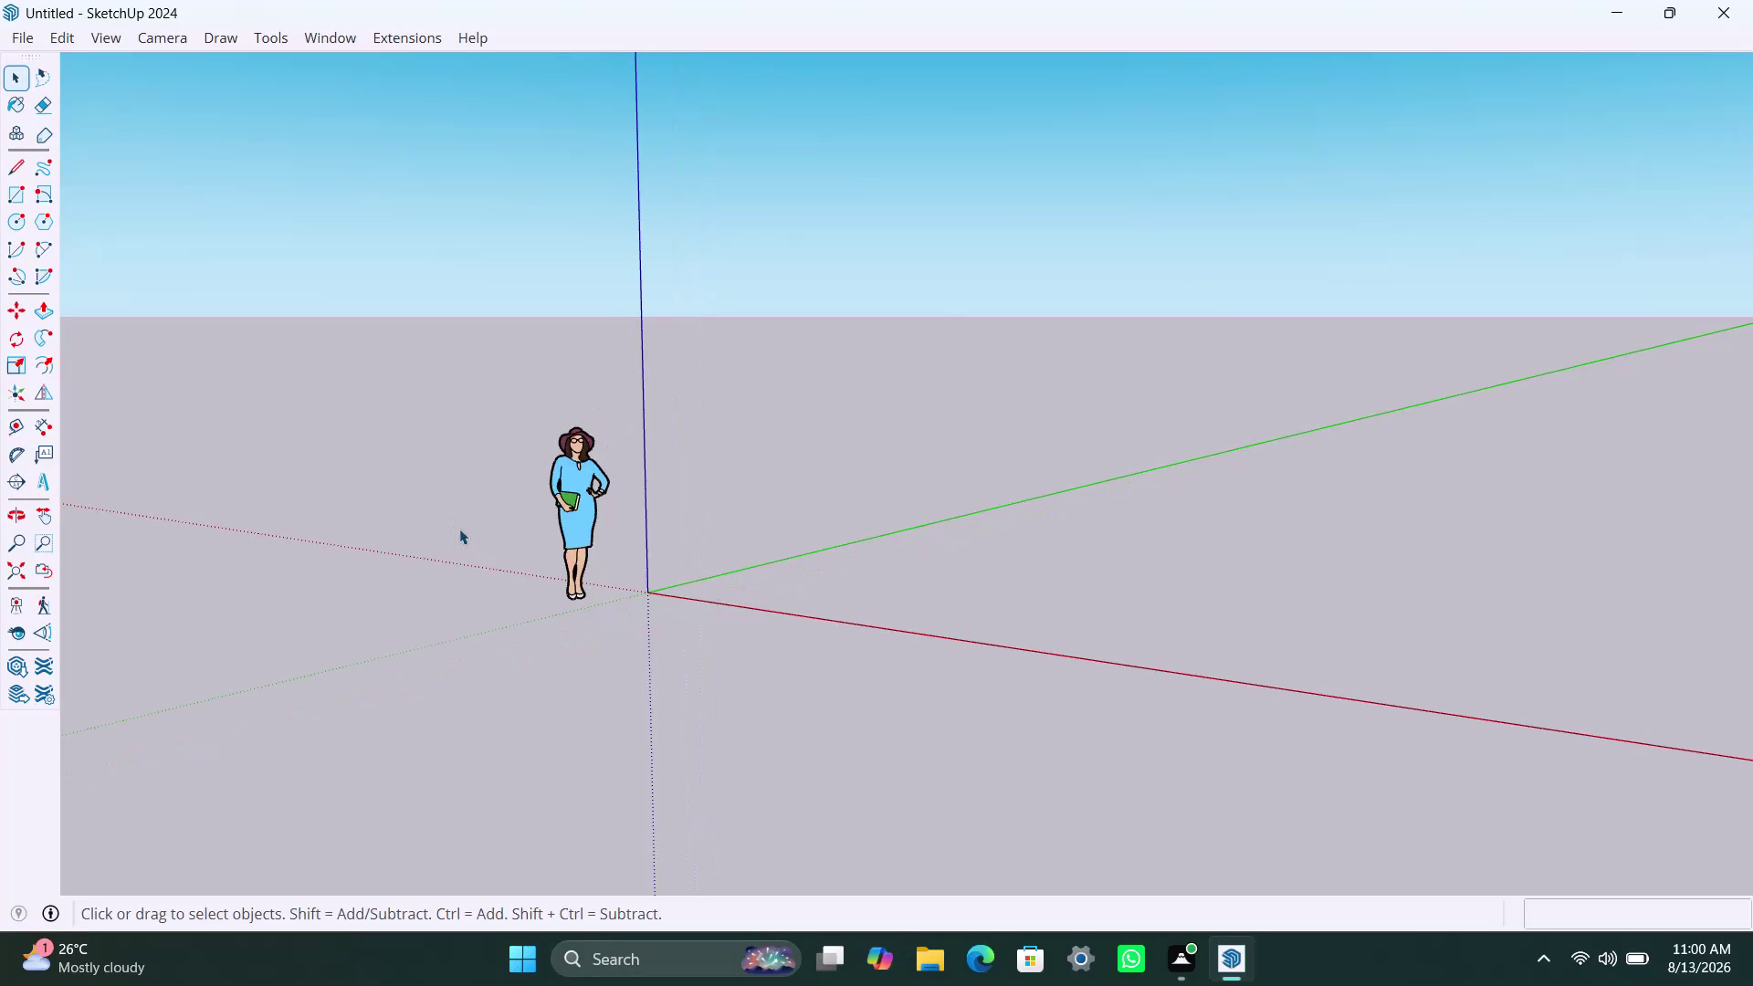
Orbit and zoom around the origin to settle on a ground-level view of the empty scene.
middle_drag(456, 508, 452, 542)
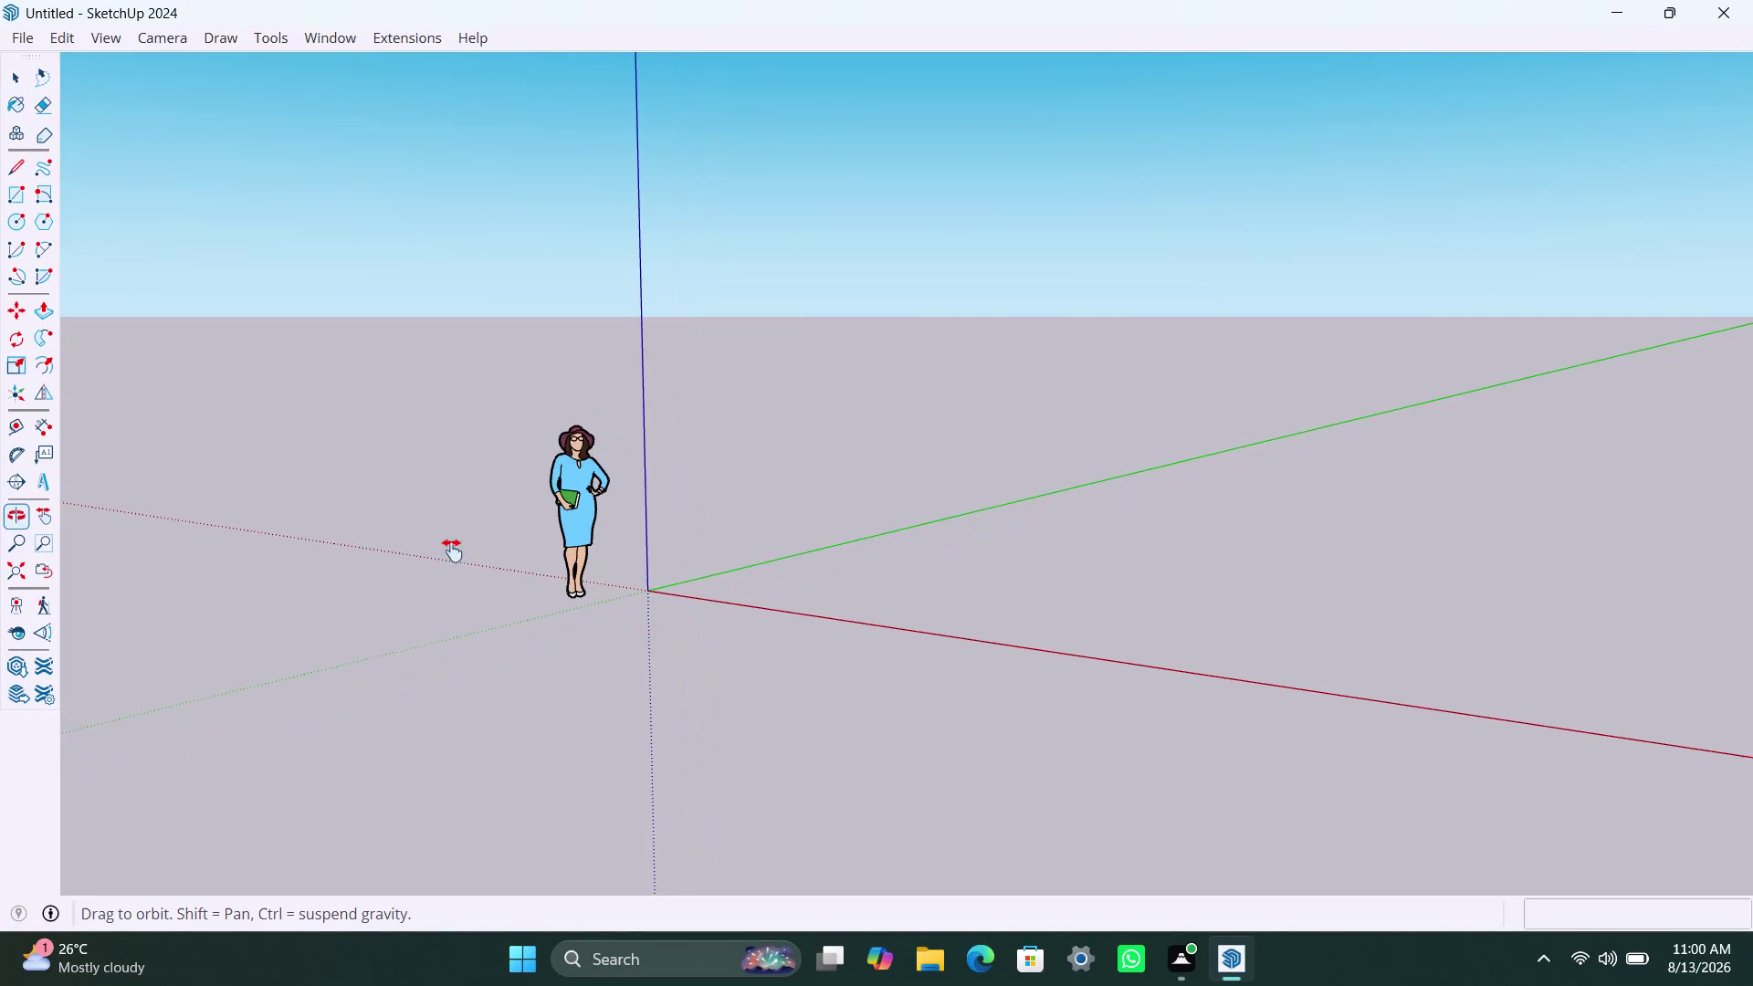
middle_drag(453, 541, 601, 725)
scroll(down, 3)
middle_drag(537, 613, 419, 602)
middle_drag(442, 623, 499, 709)
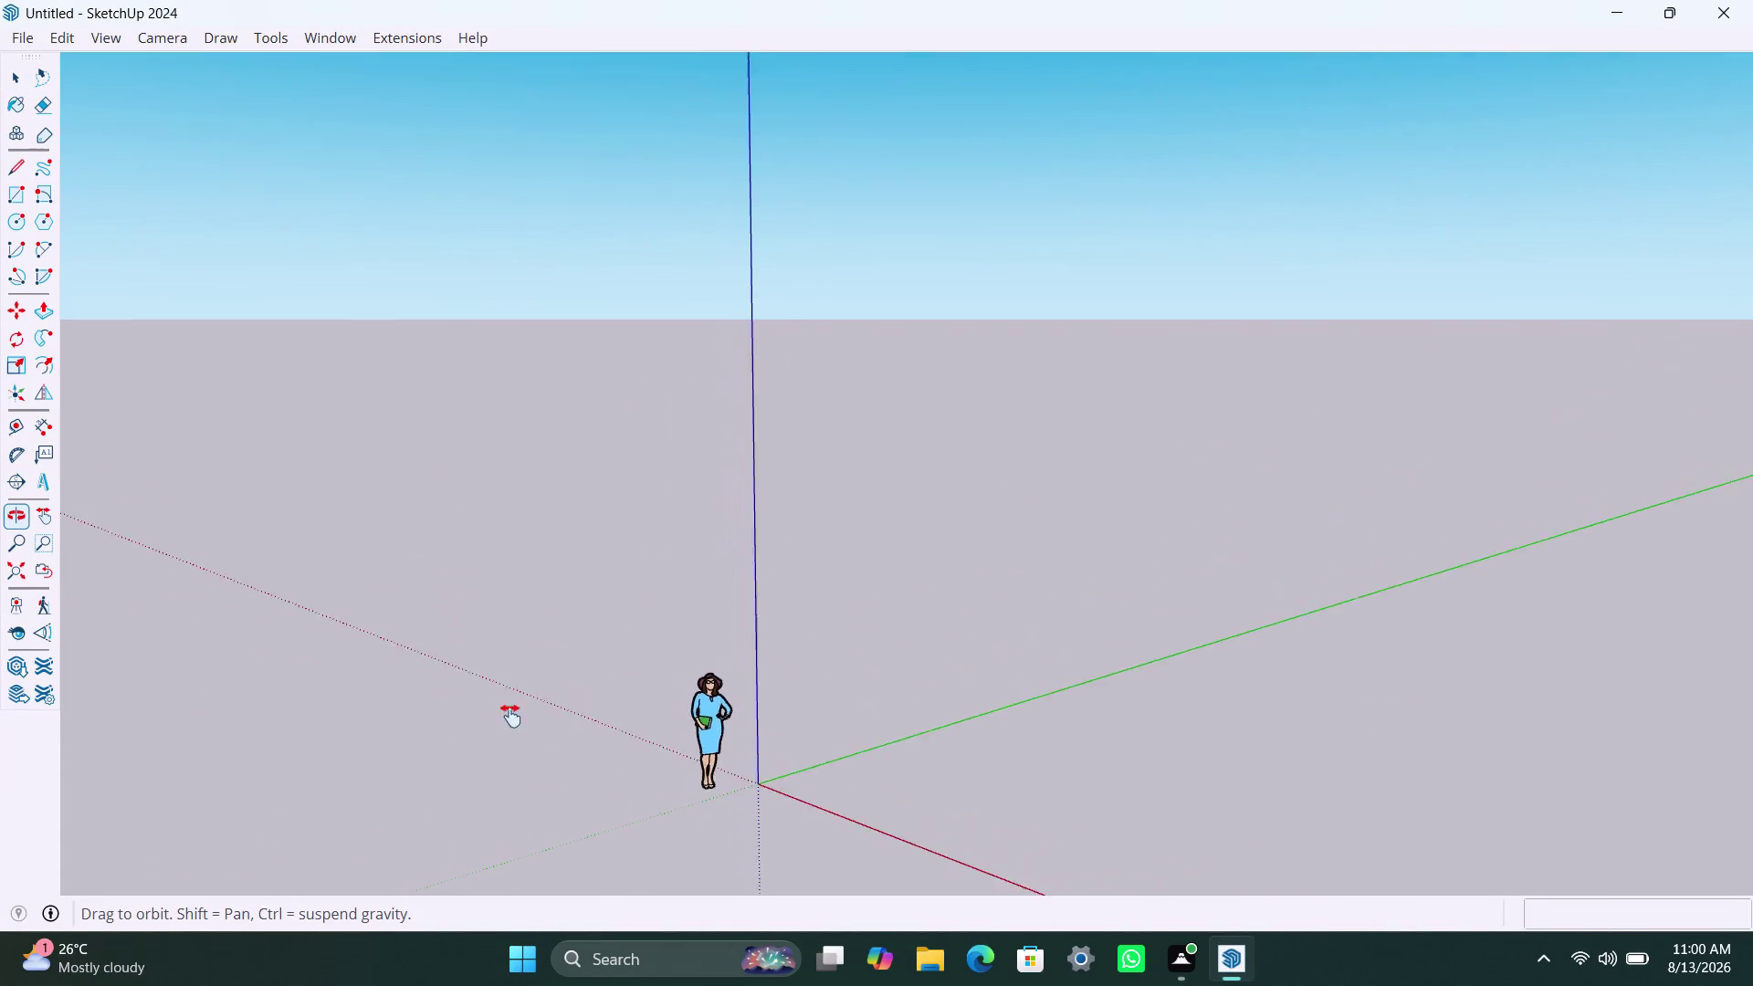
middle_drag(500, 710, 646, 705)
scroll(down, 3)
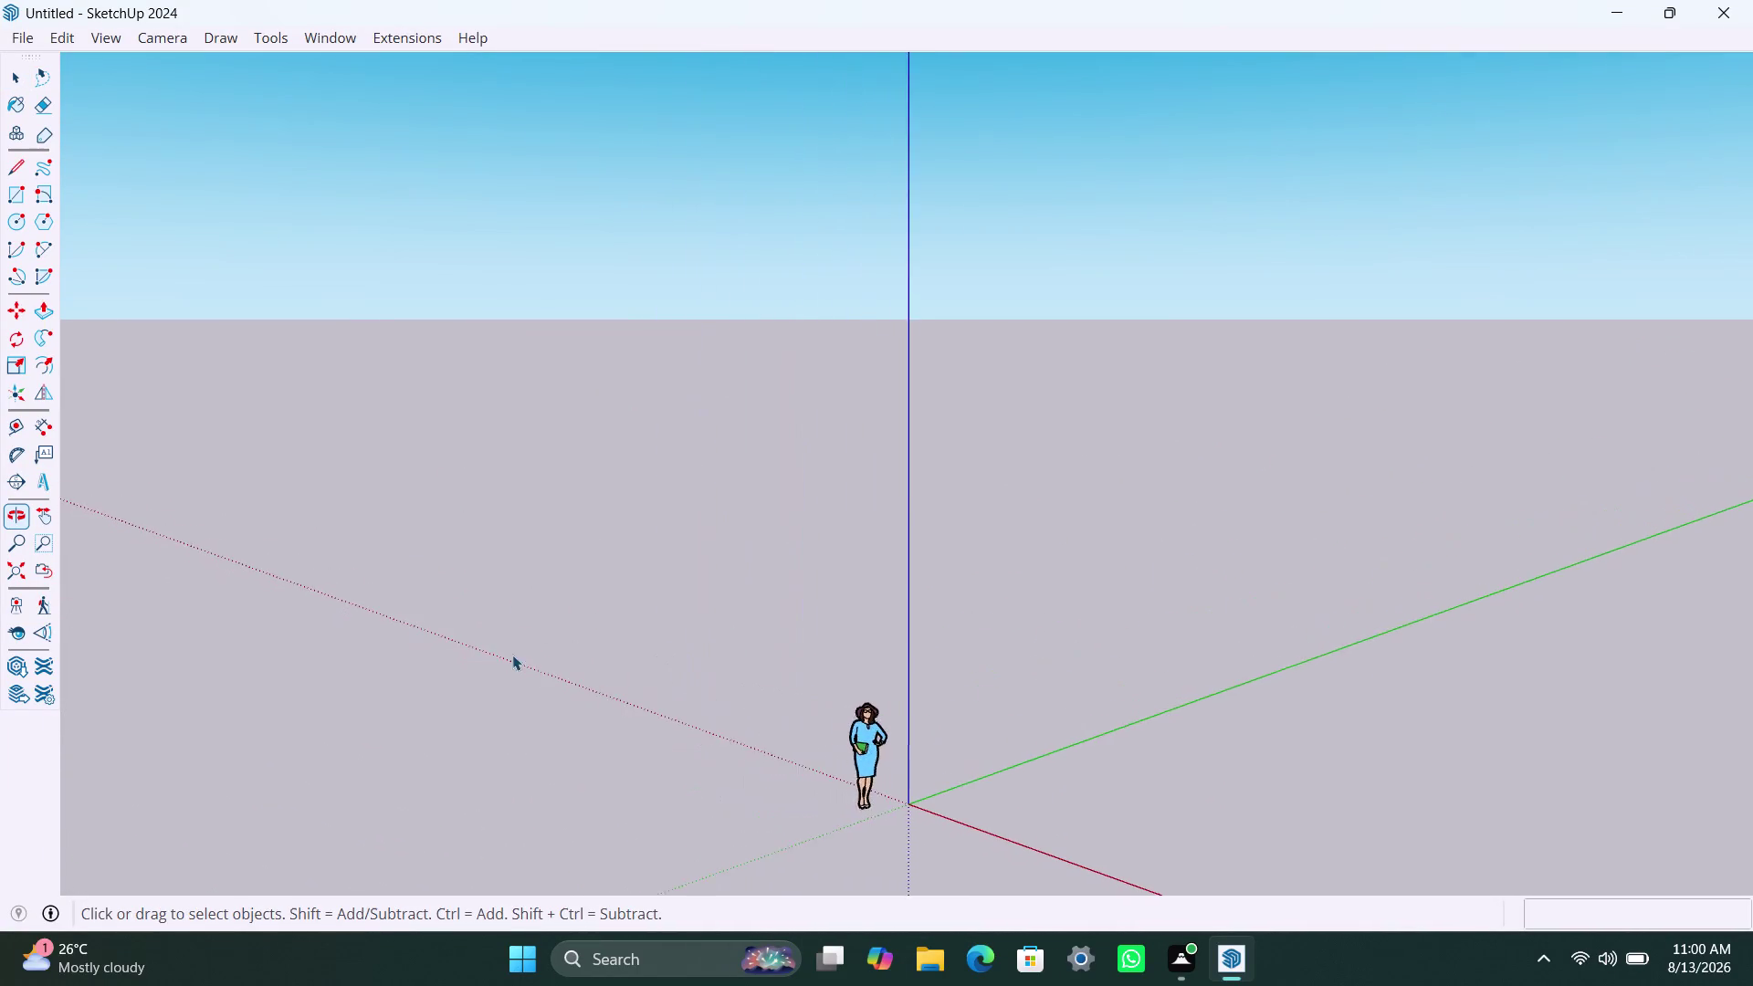
scroll(down, 3)
middle_drag(453, 629, 493, 544)
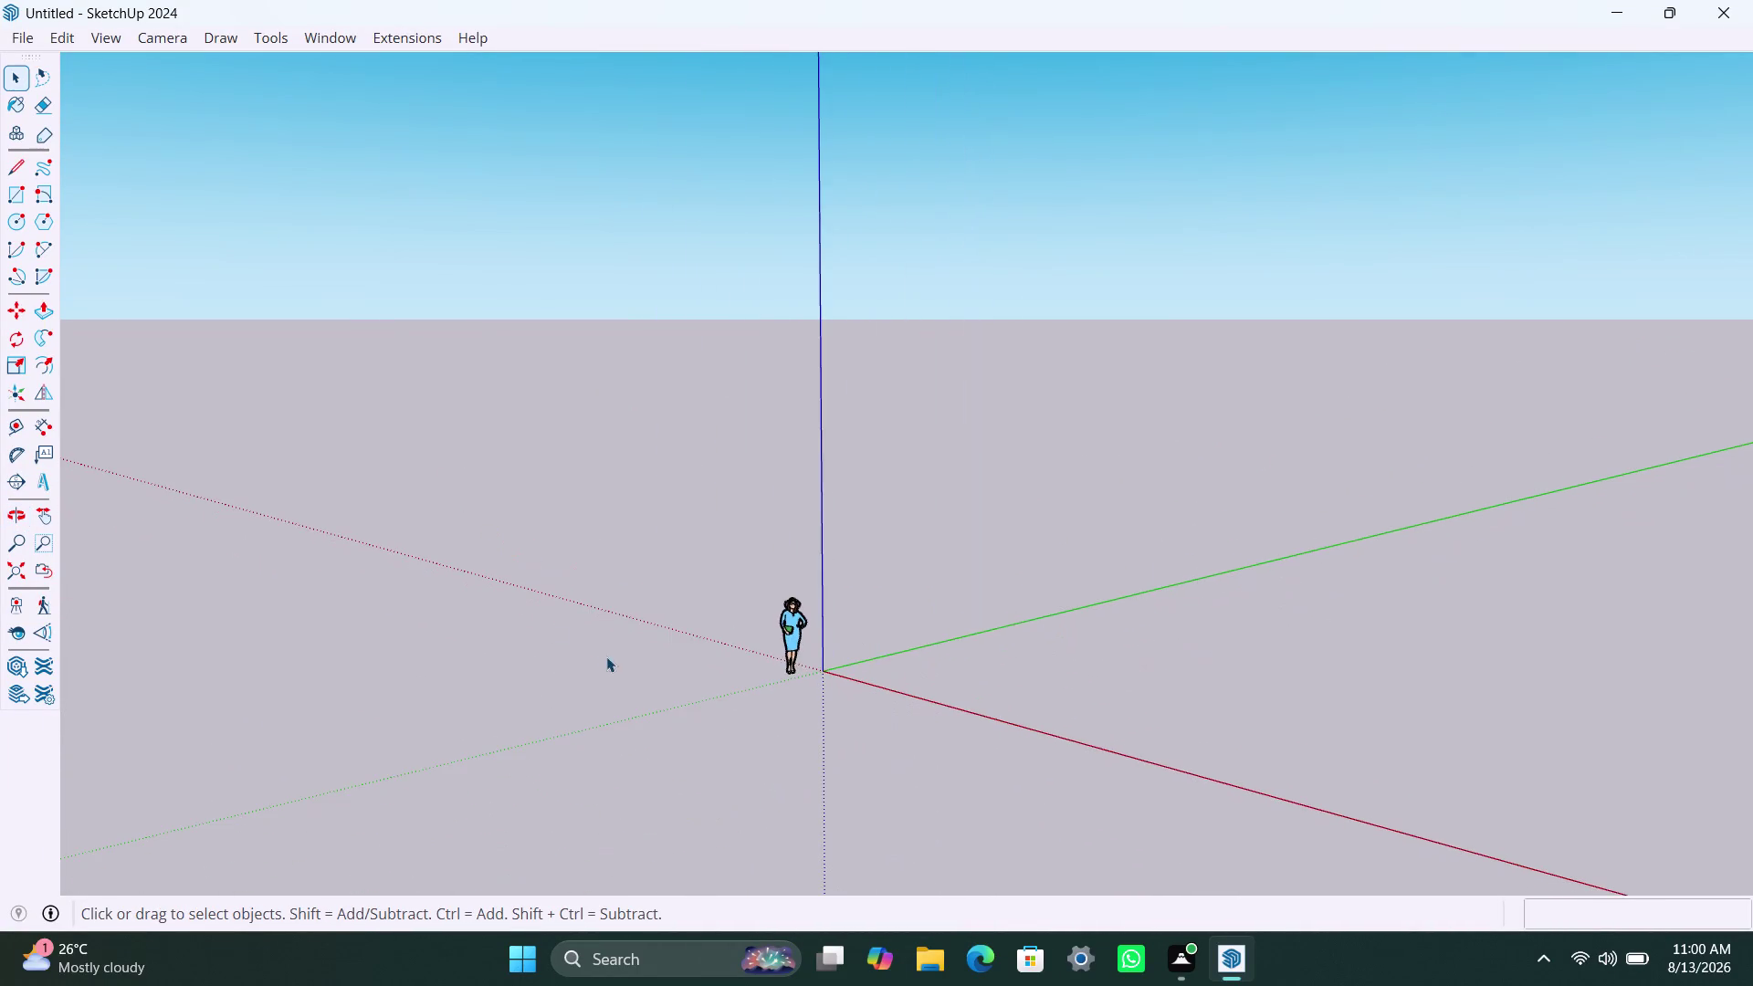
scroll(up, 3)
scroll(down, 3)
middle_drag(411, 628, 674, 707)
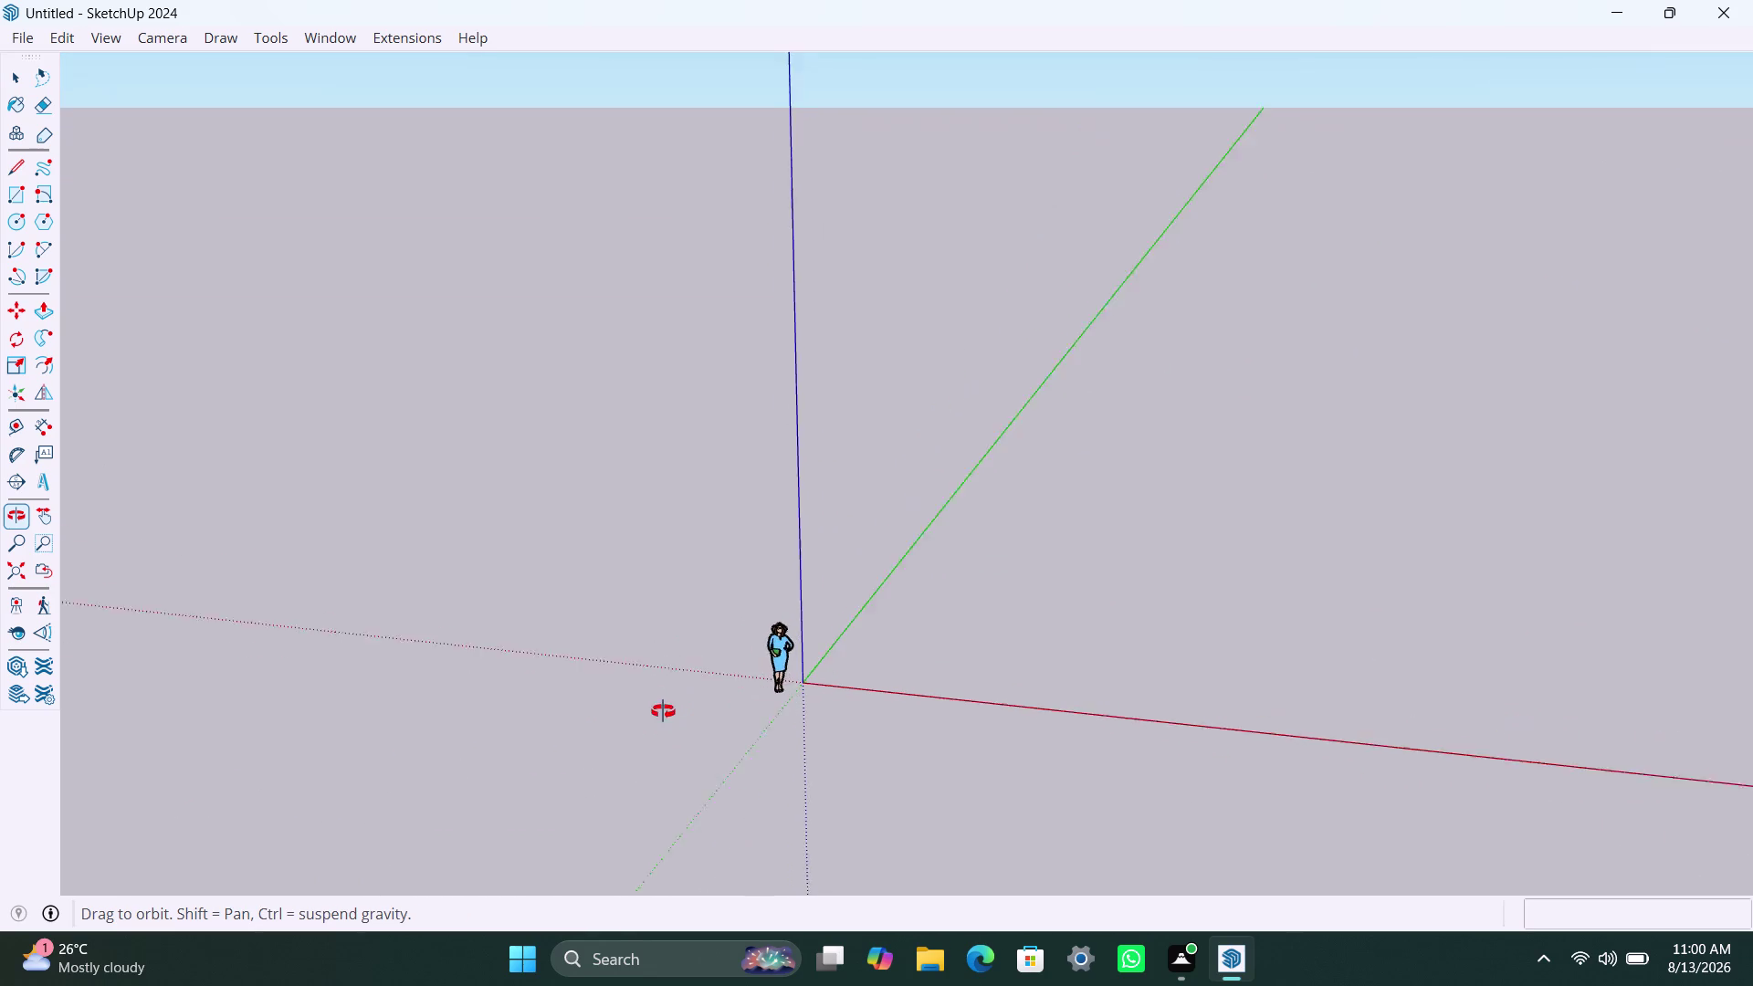
middle_drag(674, 707, 1039, 661)
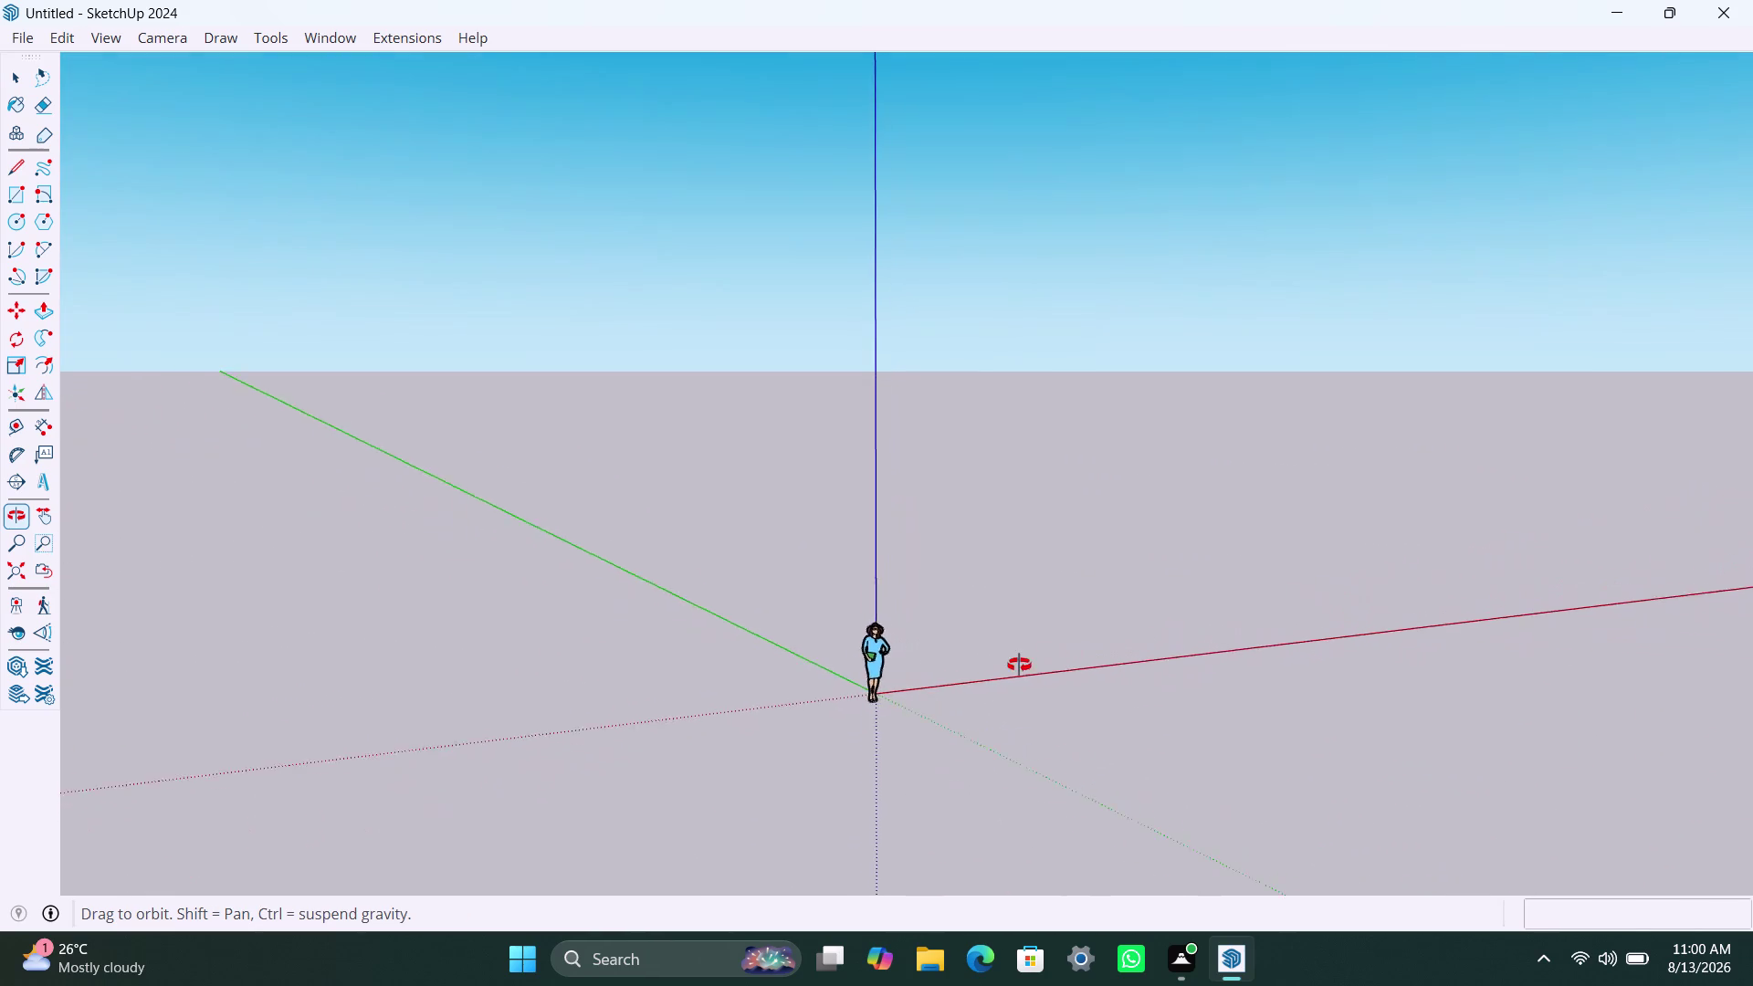
middle_drag(1039, 661, 869, 720)
scroll(down, 3)
middle_drag(952, 618, 666, 673)
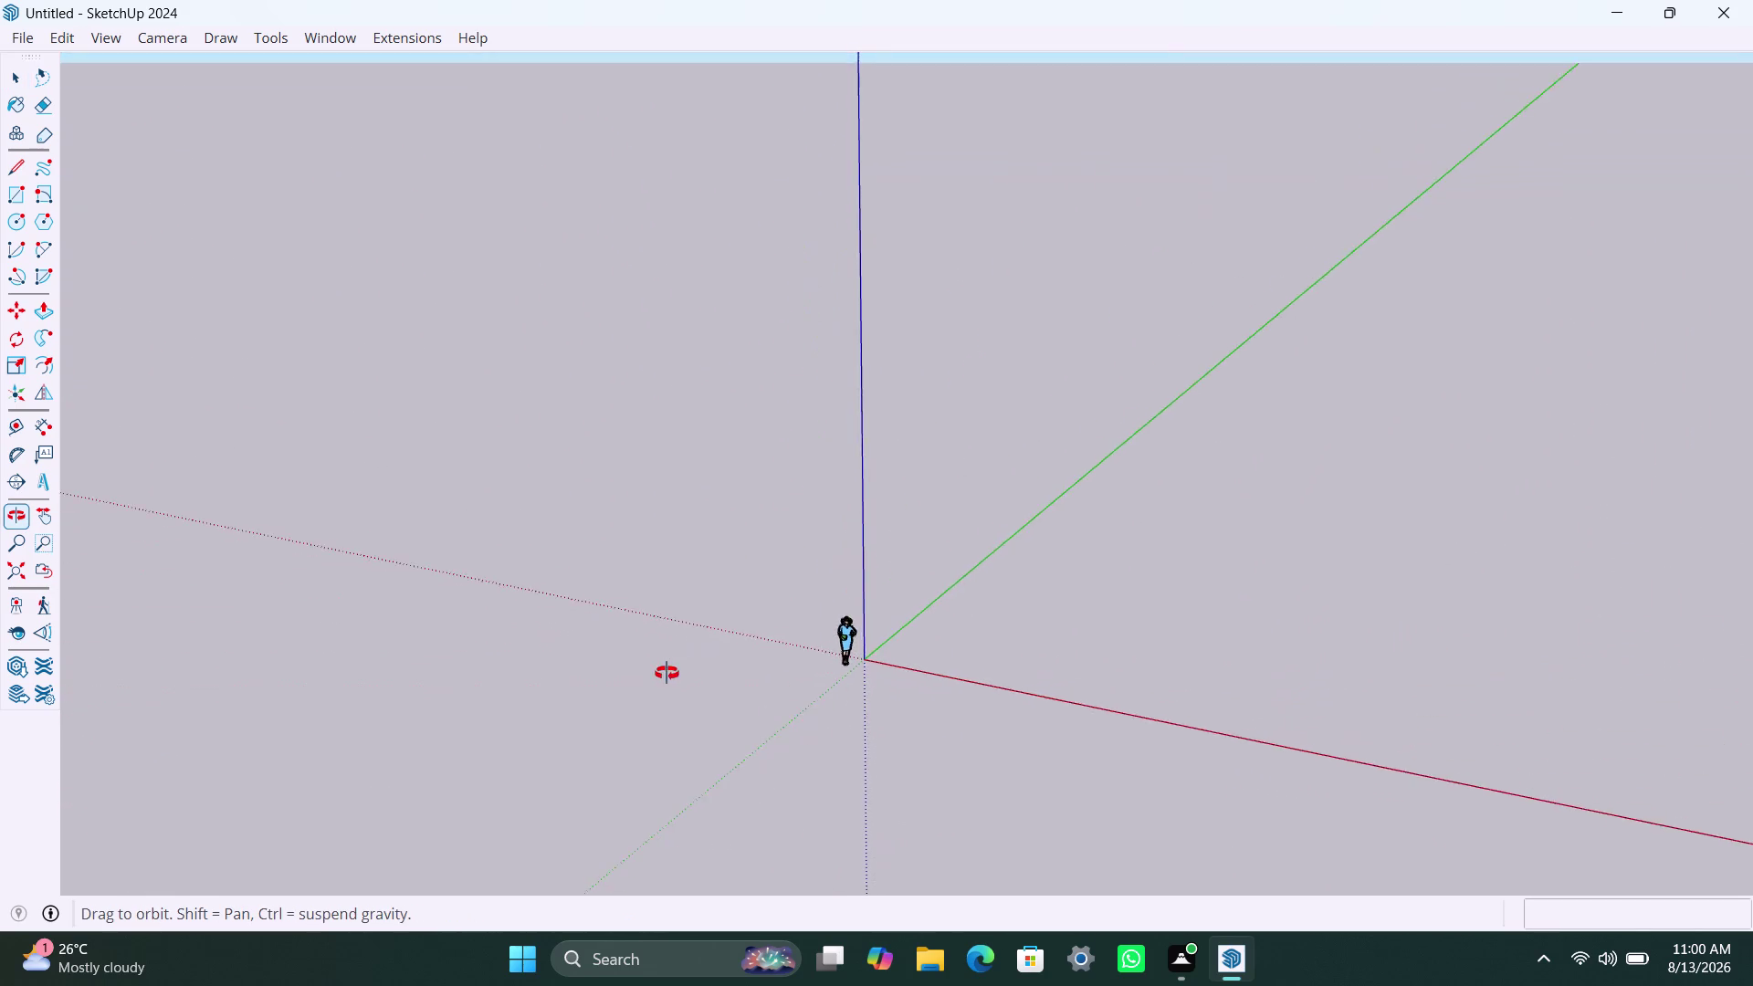
middle_drag(666, 672, 938, 712)
scroll(down, 3)
middle_drag(972, 594, 938, 639)
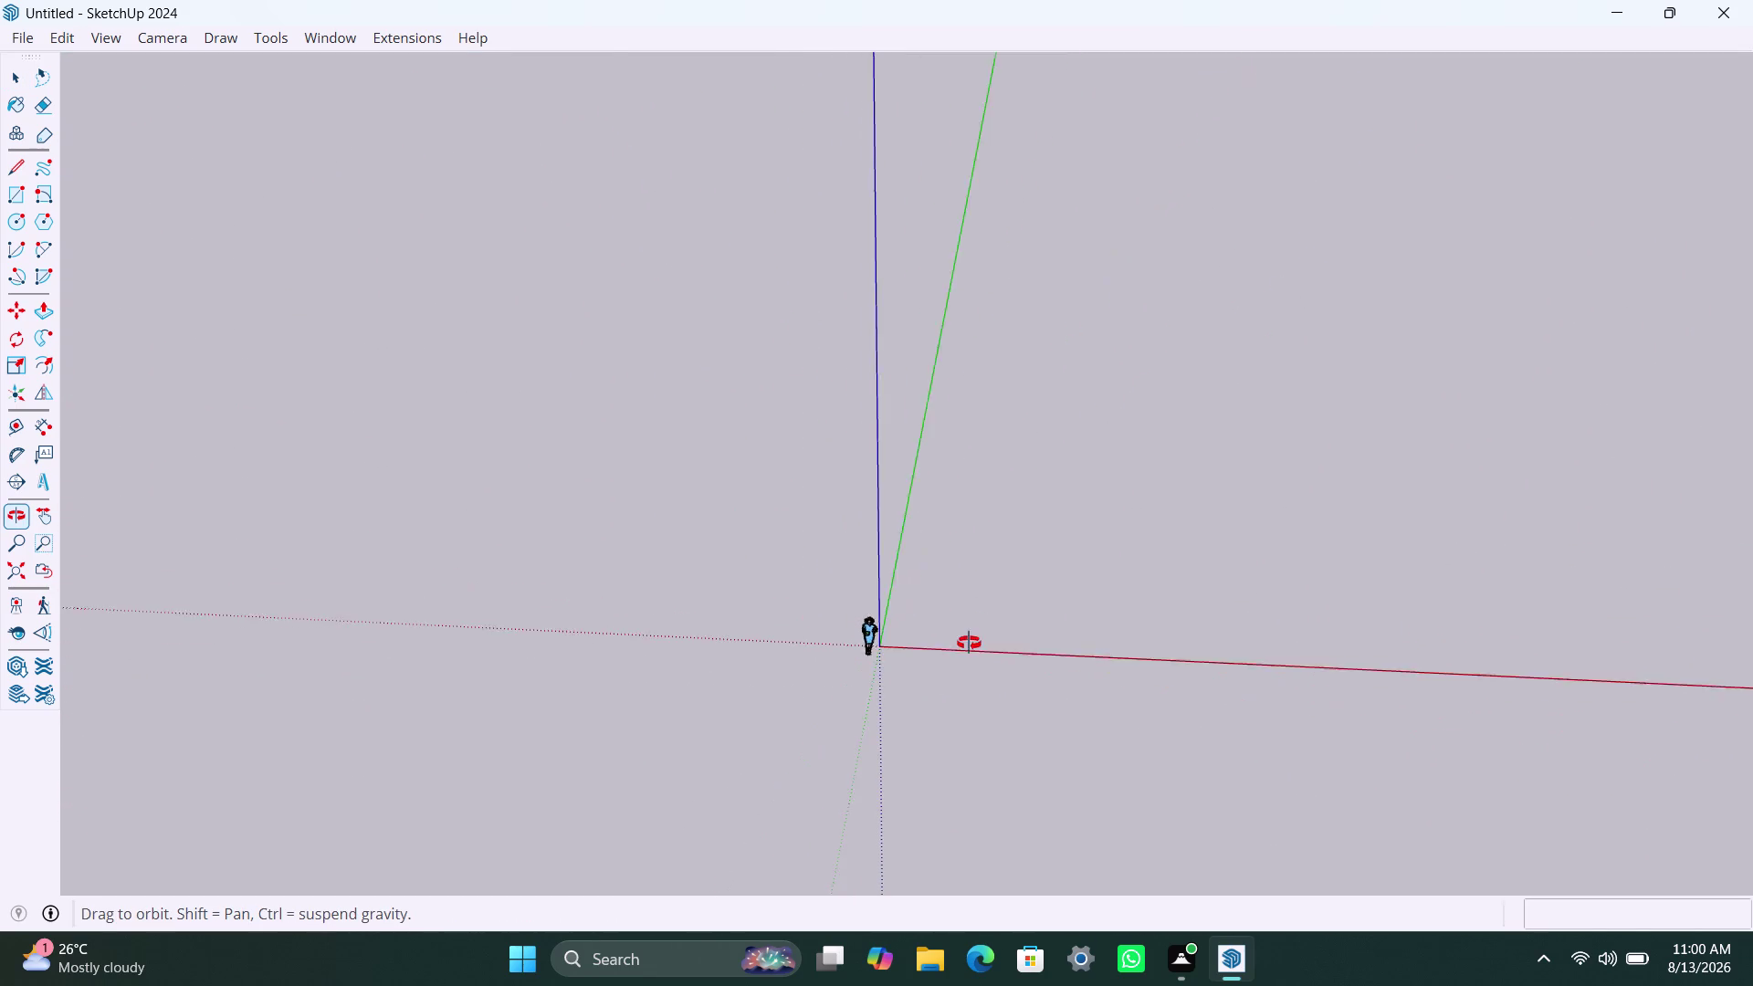
middle_drag(938, 639, 497, 830)
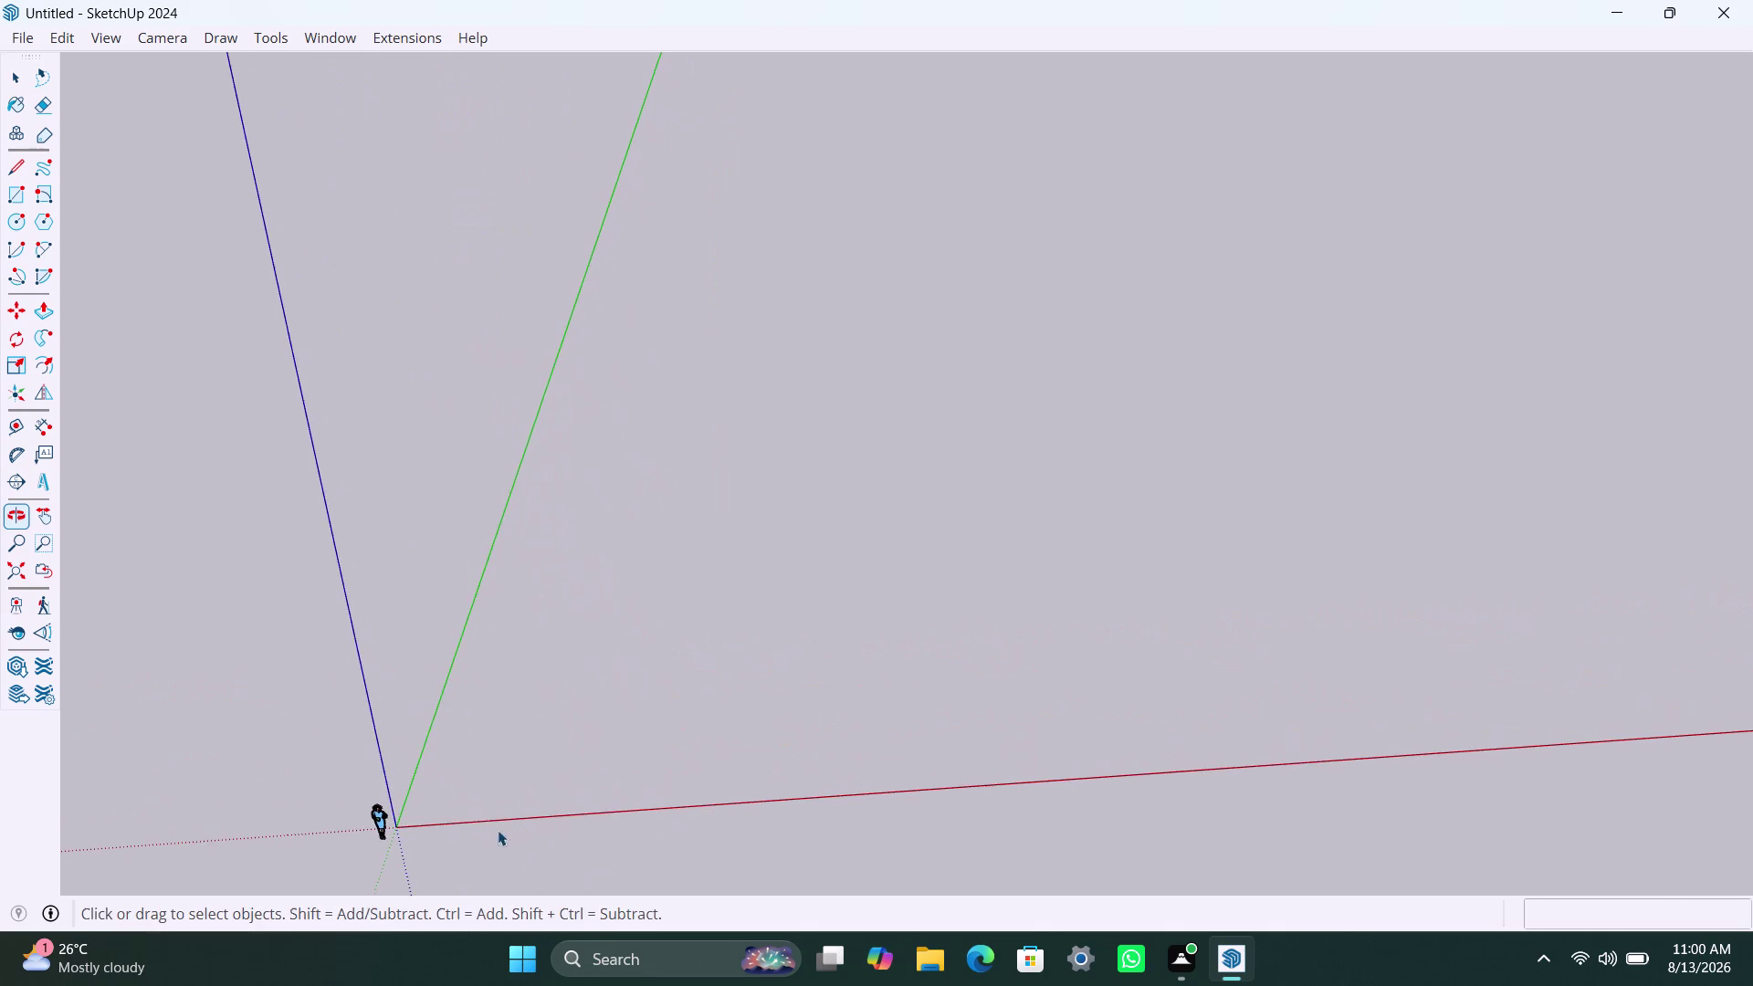
scroll(up, 3)
middle_drag(564, 776, 563, 766)
scroll(up, 3)
scroll(up, 3)
middle_drag(520, 794, 561, 698)
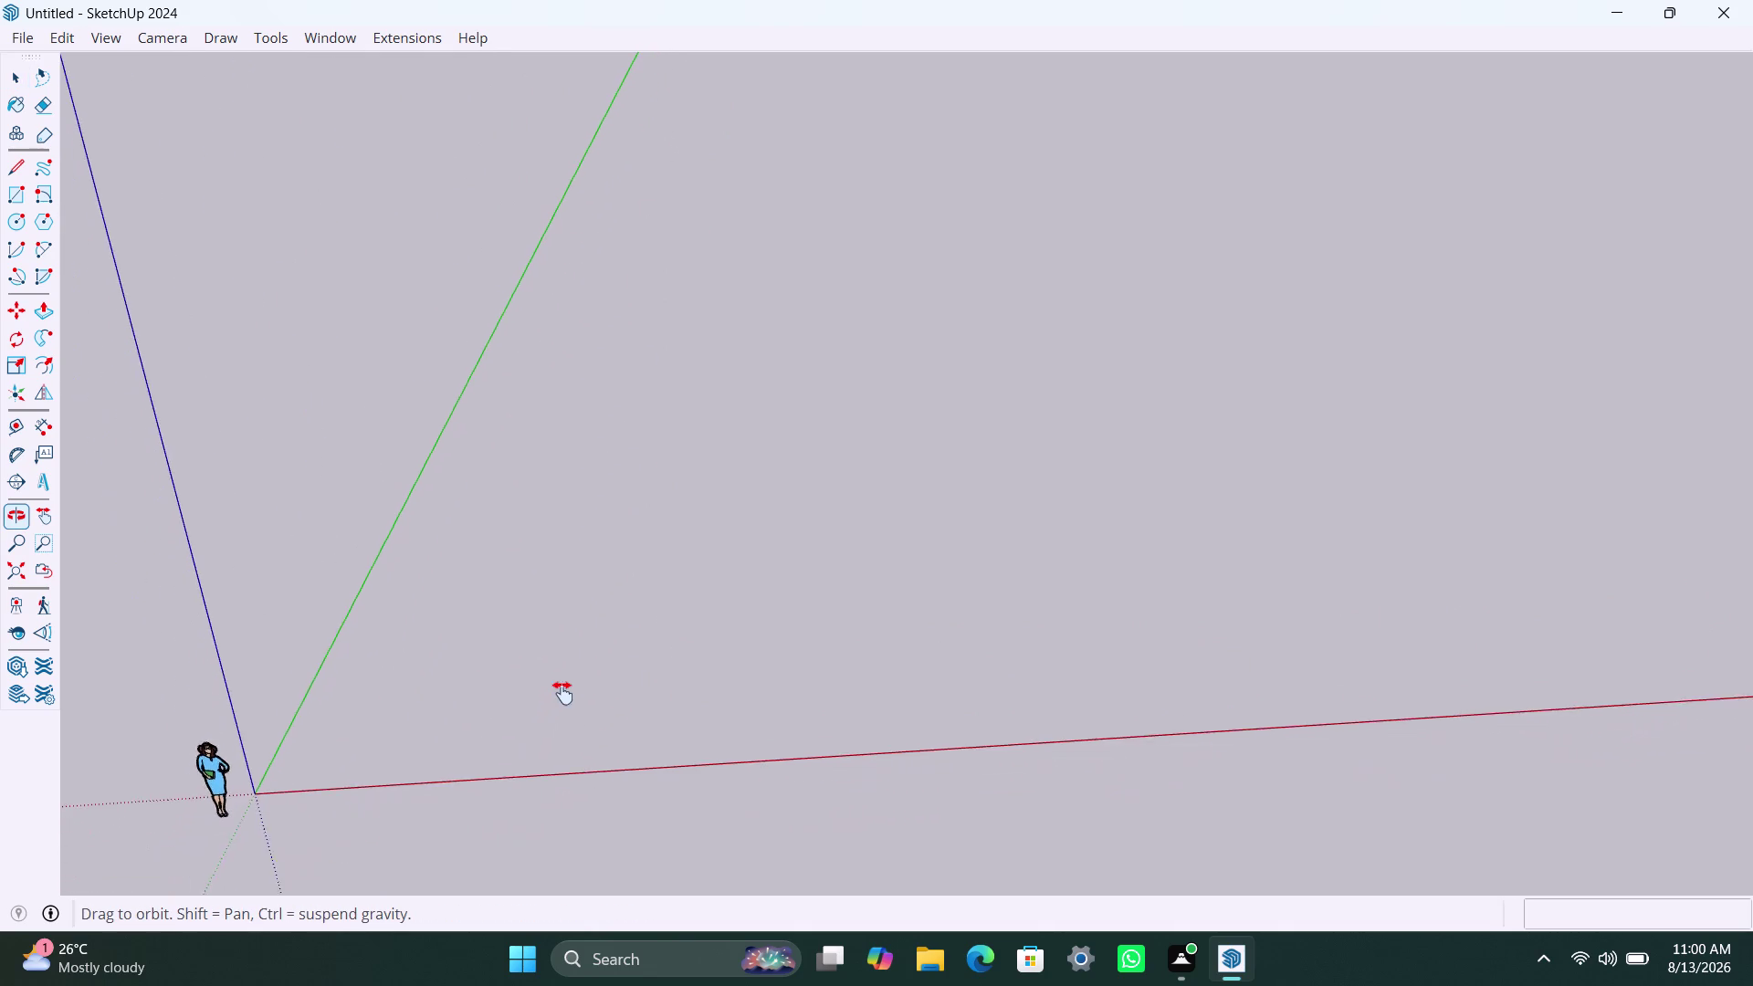
middle_drag(561, 697, 830, 482)
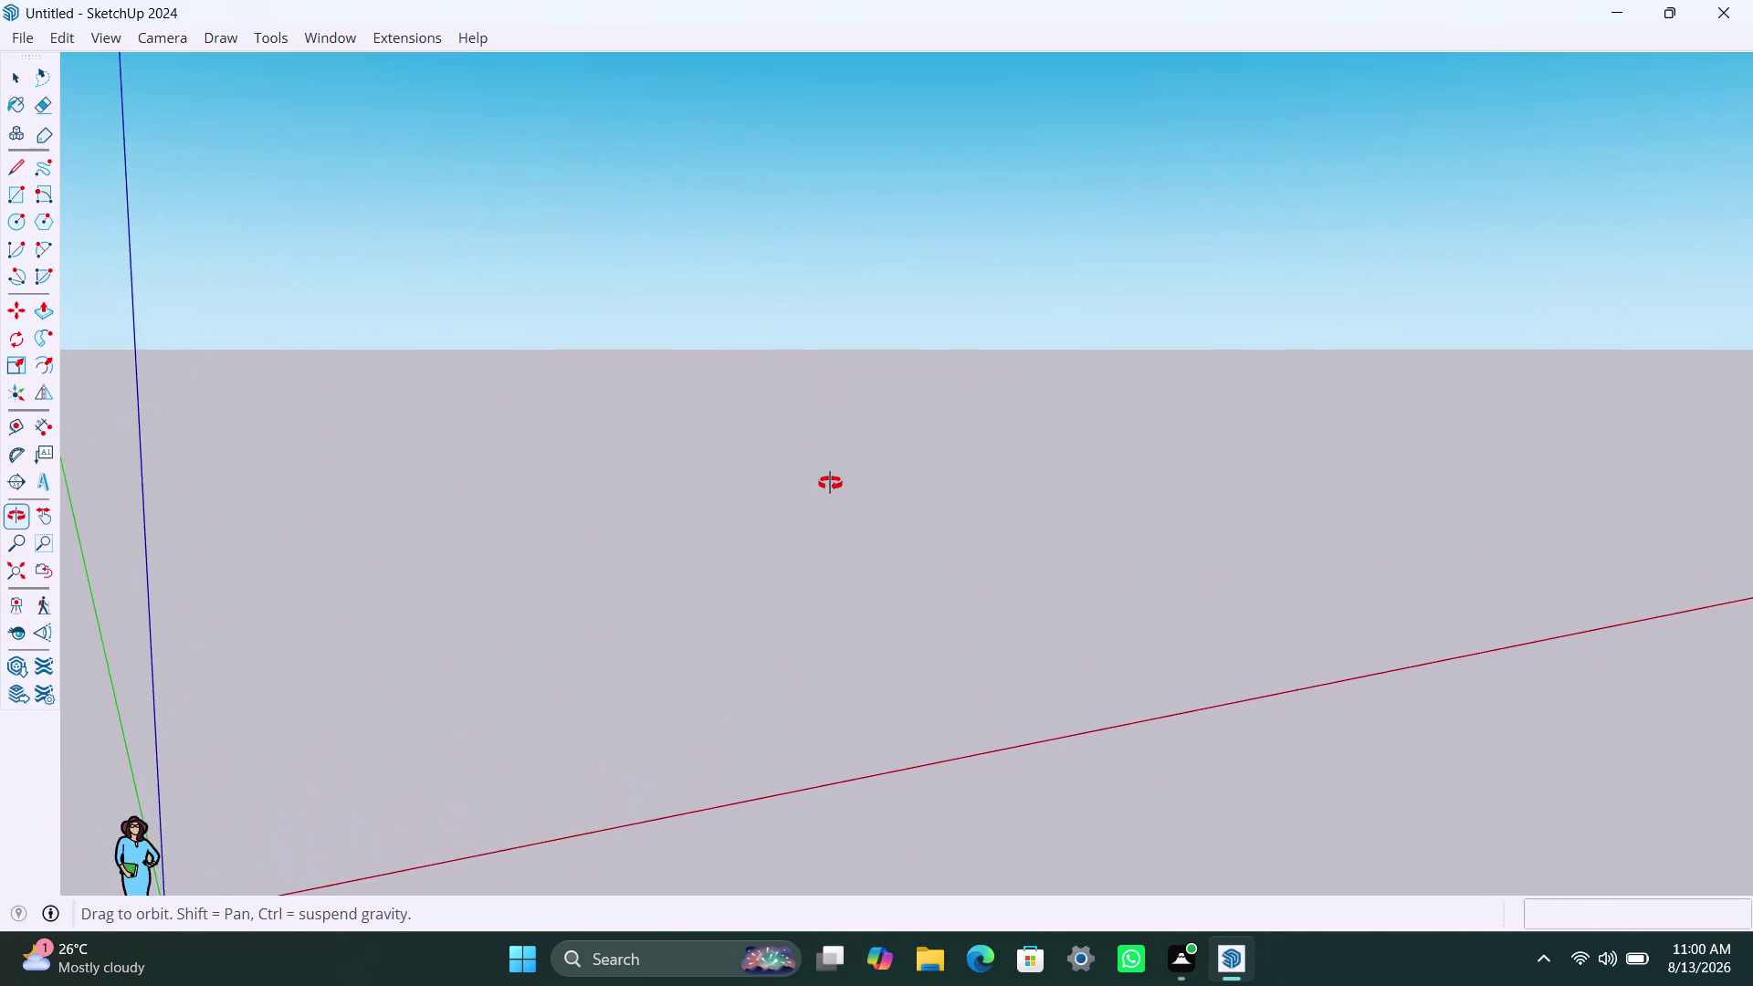
middle_drag(830, 483, 713, 529)
middle_click(733, 696)
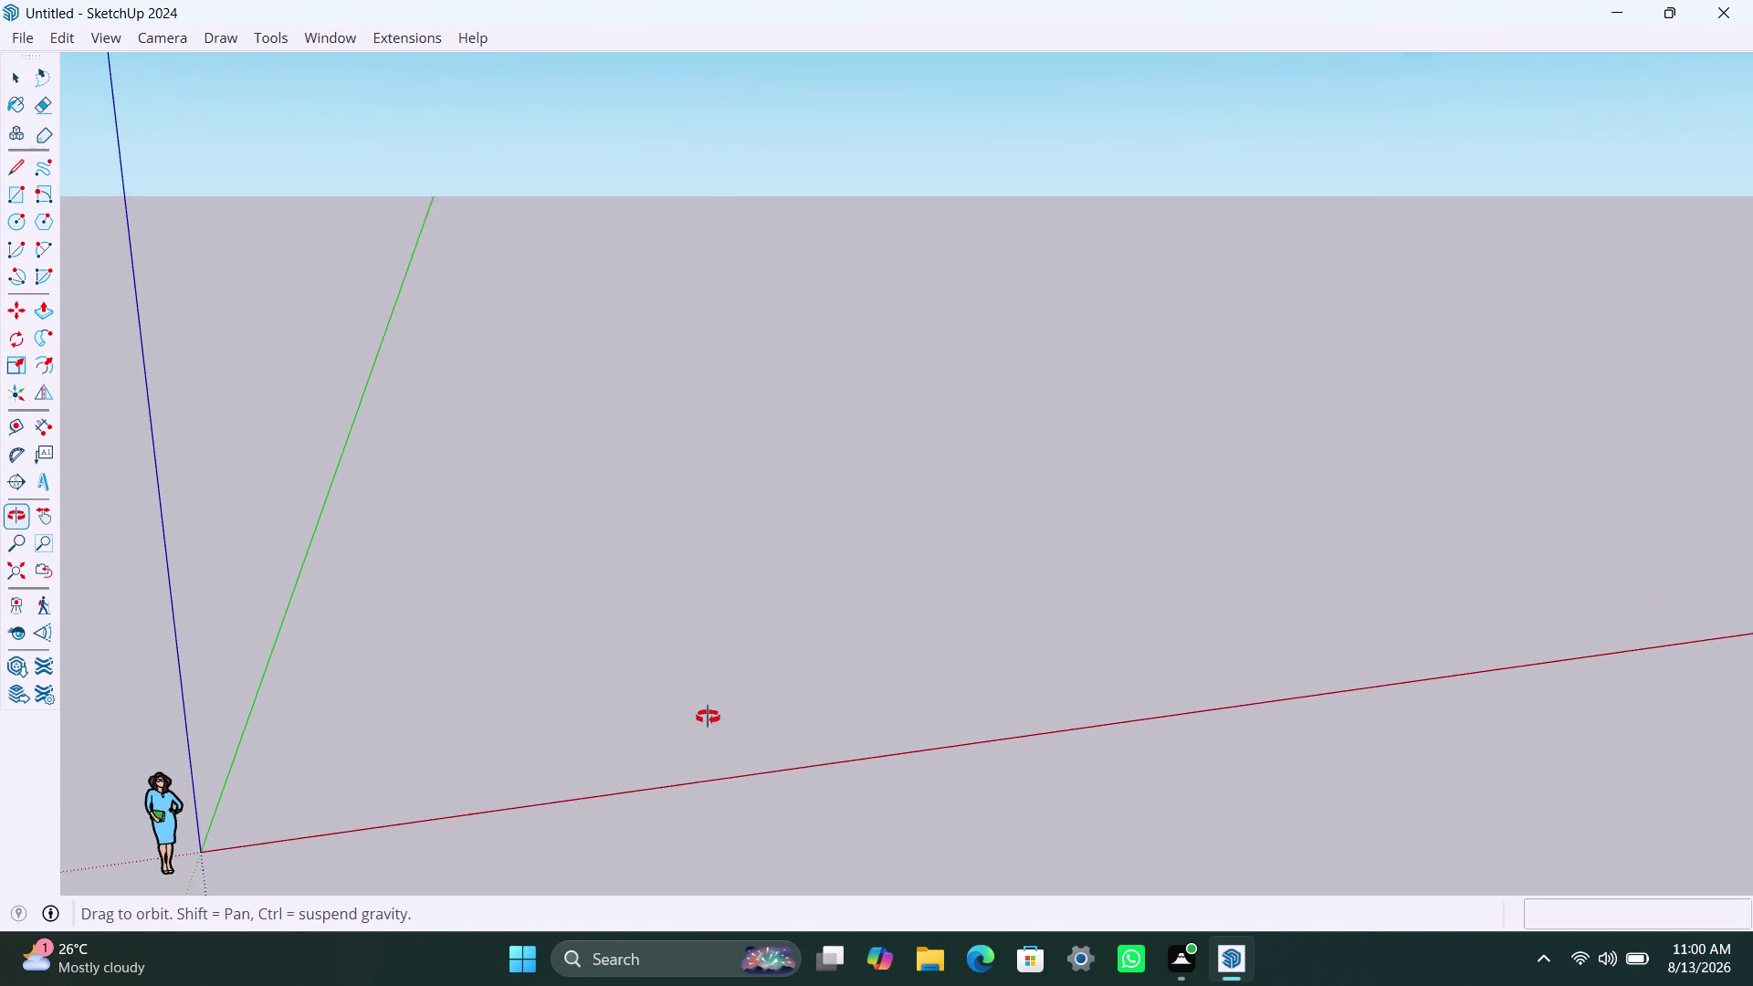
scroll(up, 3)
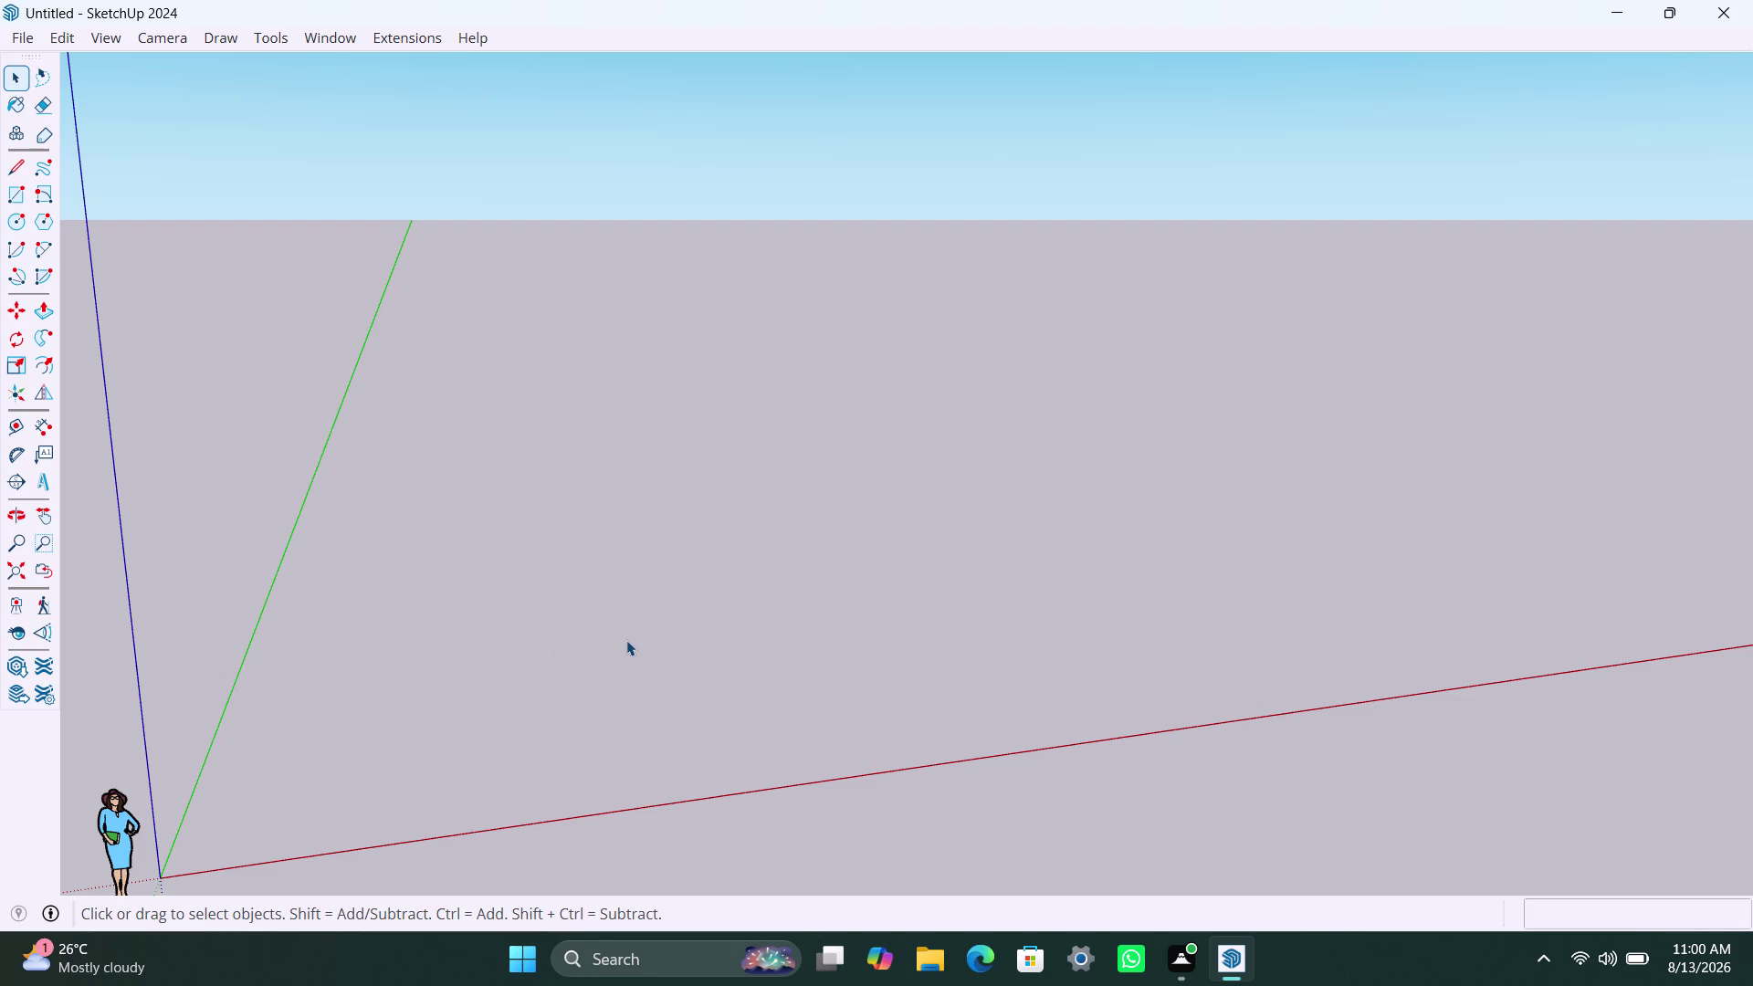
Activate the Line tool with L and enter a 3148mm length.
key(l)
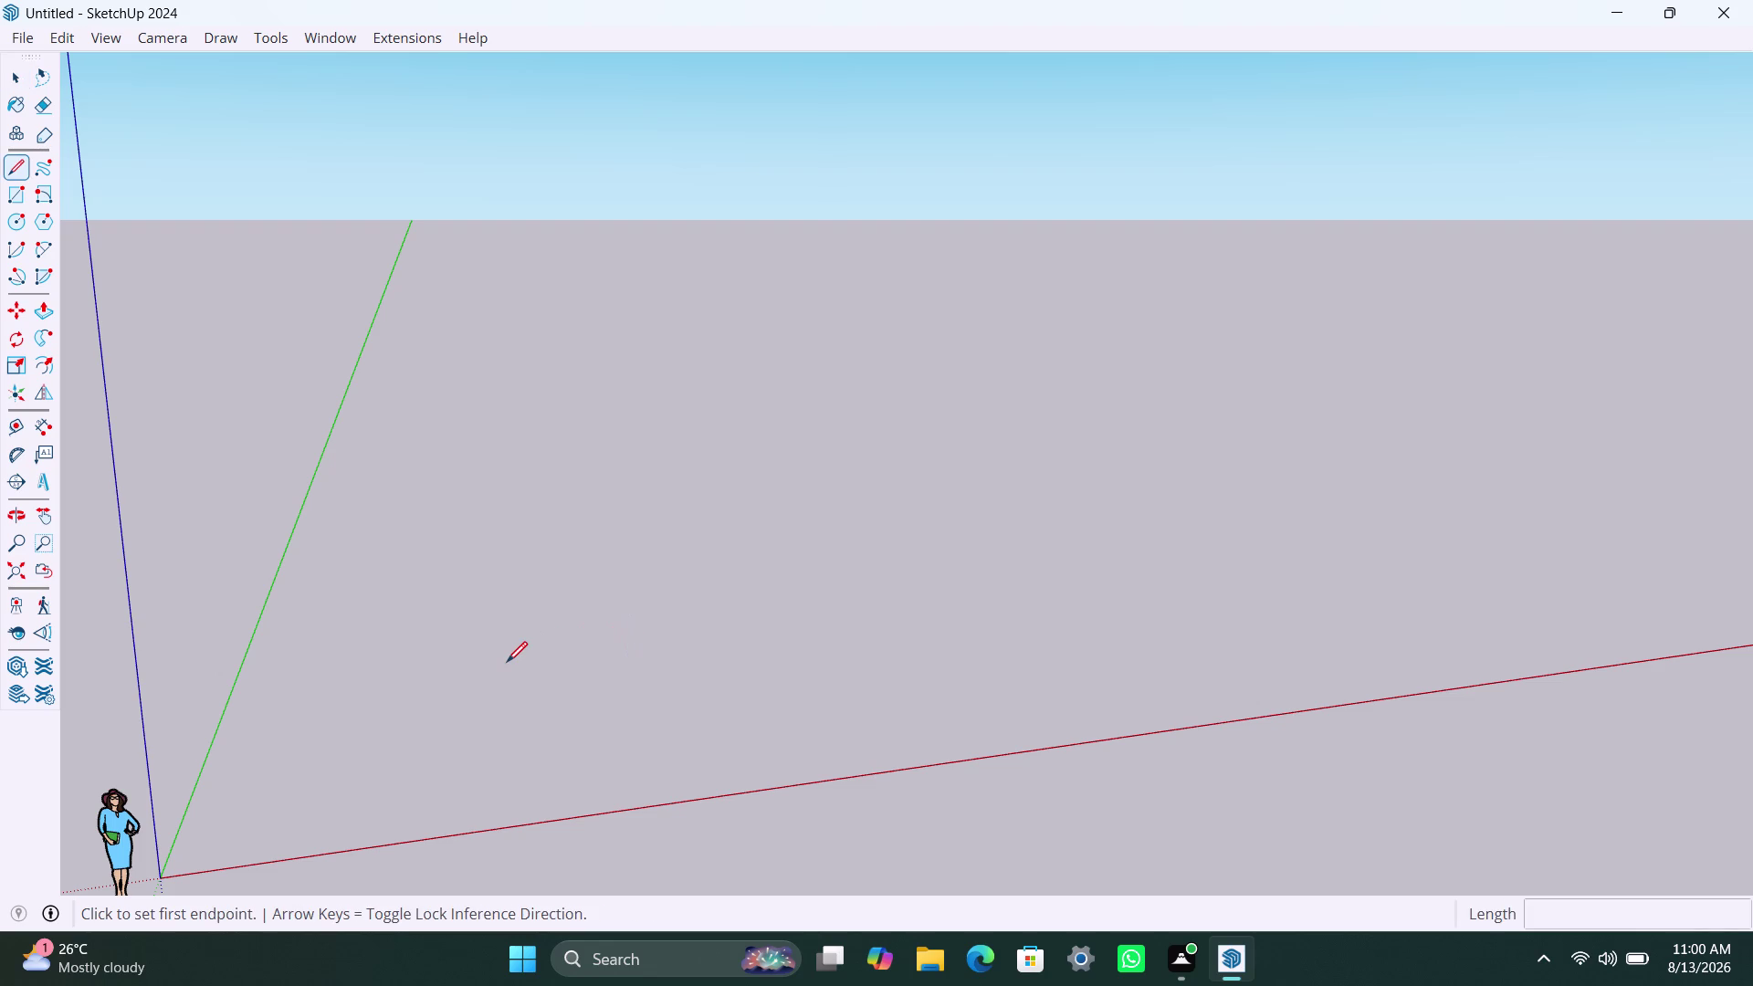
text(31)
key(4)
key(8)
text(mm)
key(Return)
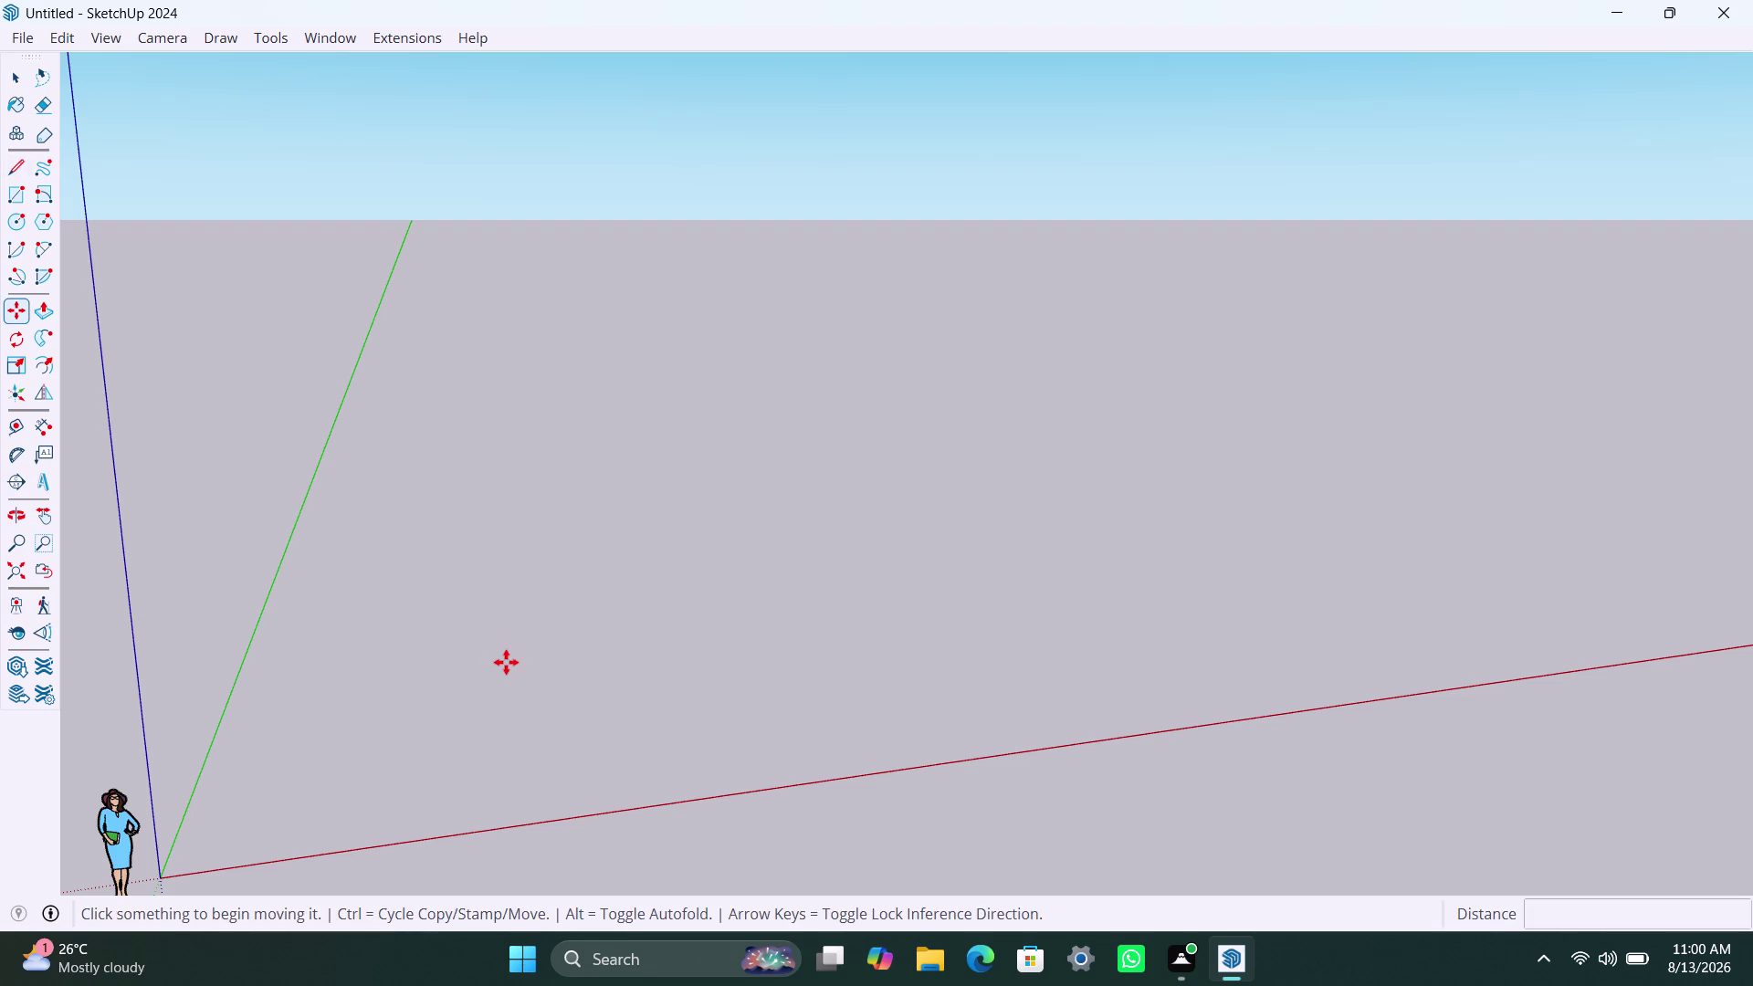
Cancel out of the active tool, reactivate the Line tool and place a first point on the ground.
click(376, 780)
key(Escape)
key(Escape)
key(Escape)
key(Escape)
key(Escape)
key(l)
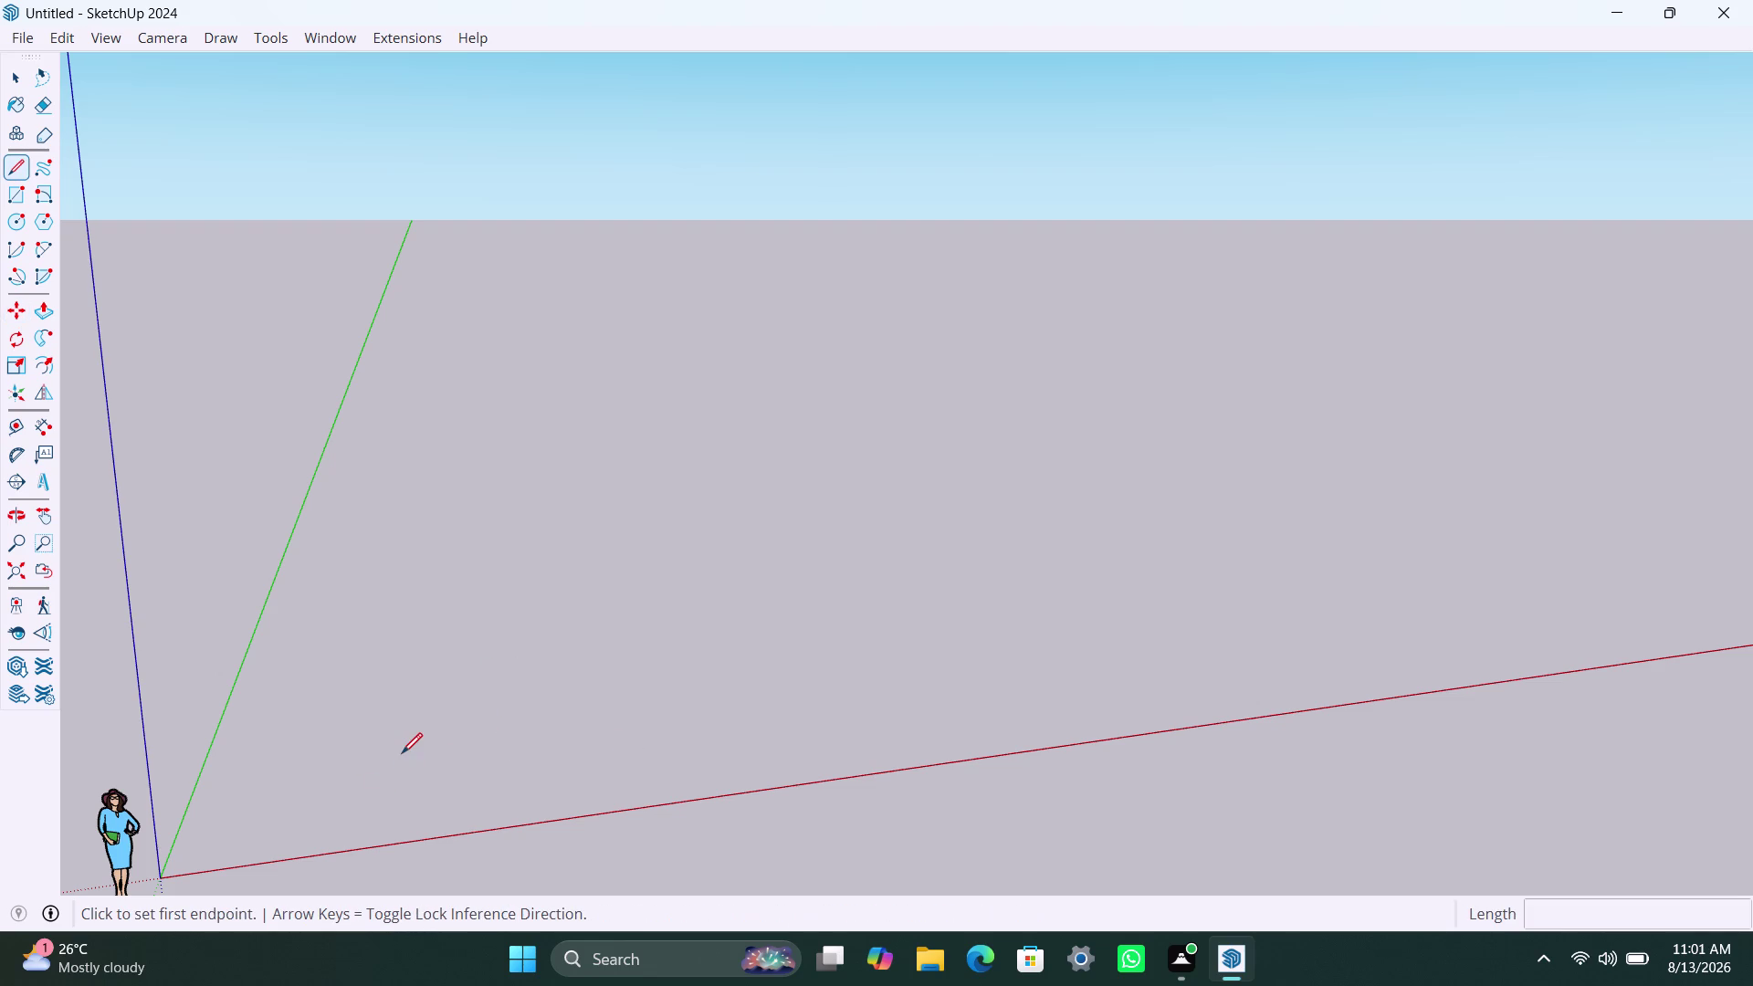
text(31)
text(48)
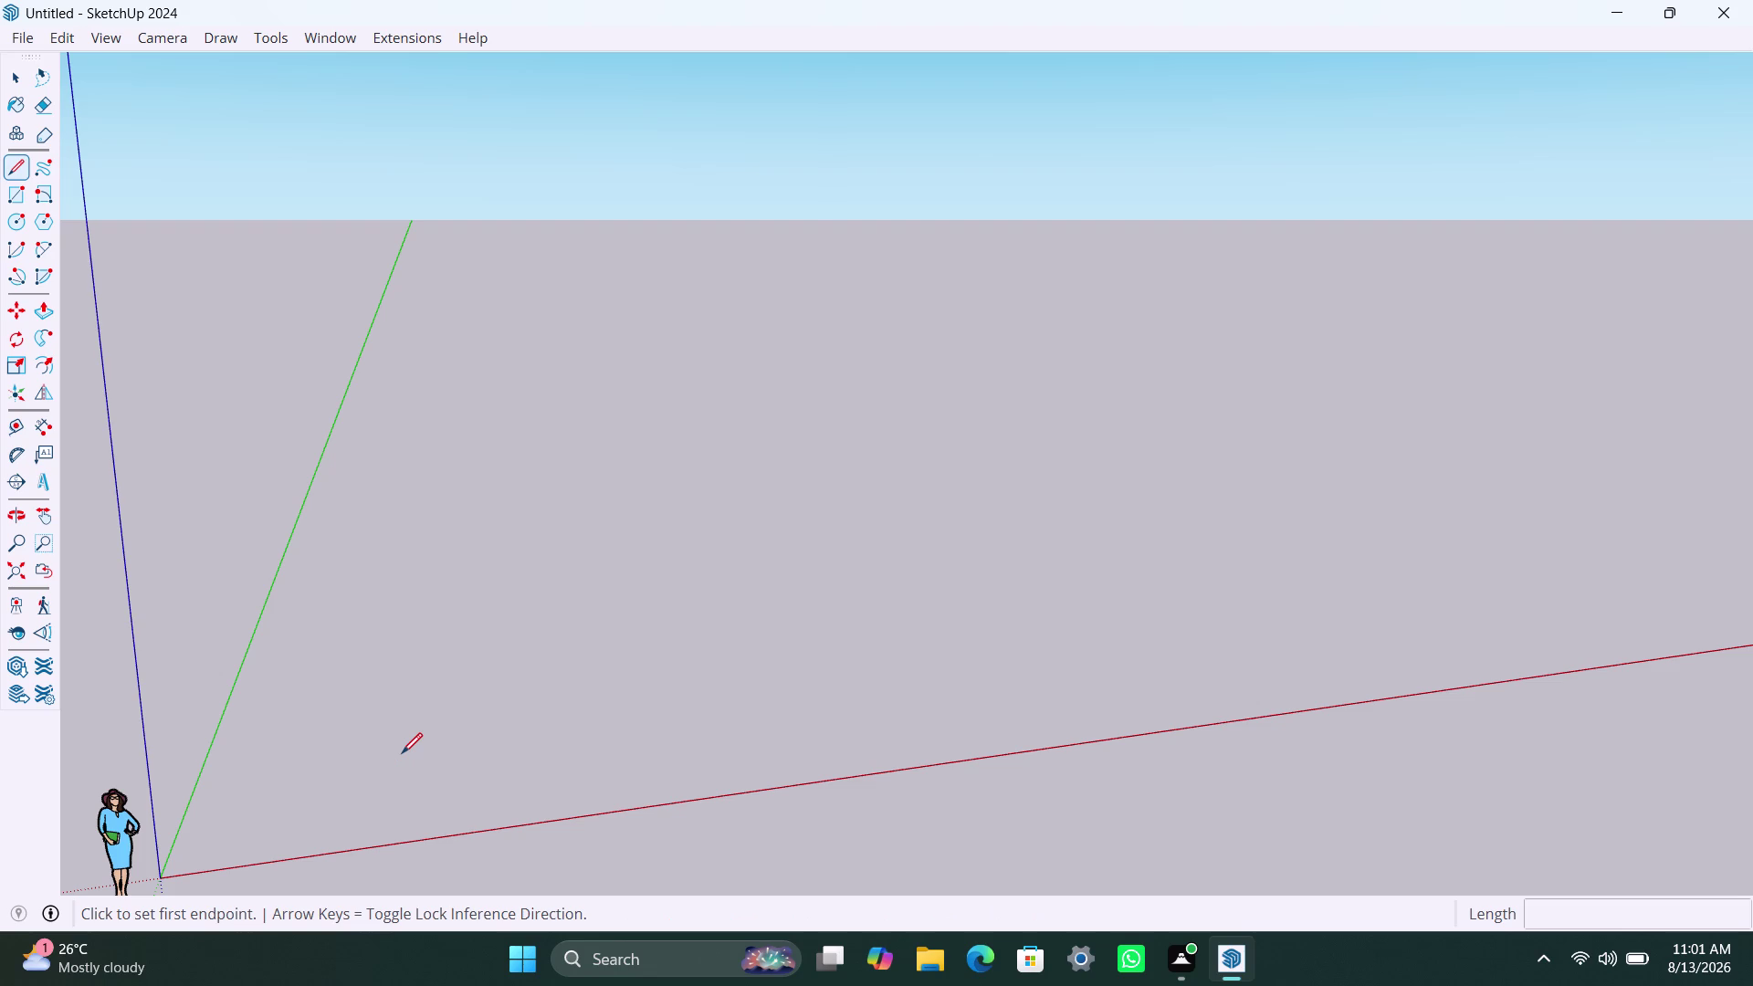
click(402, 753)
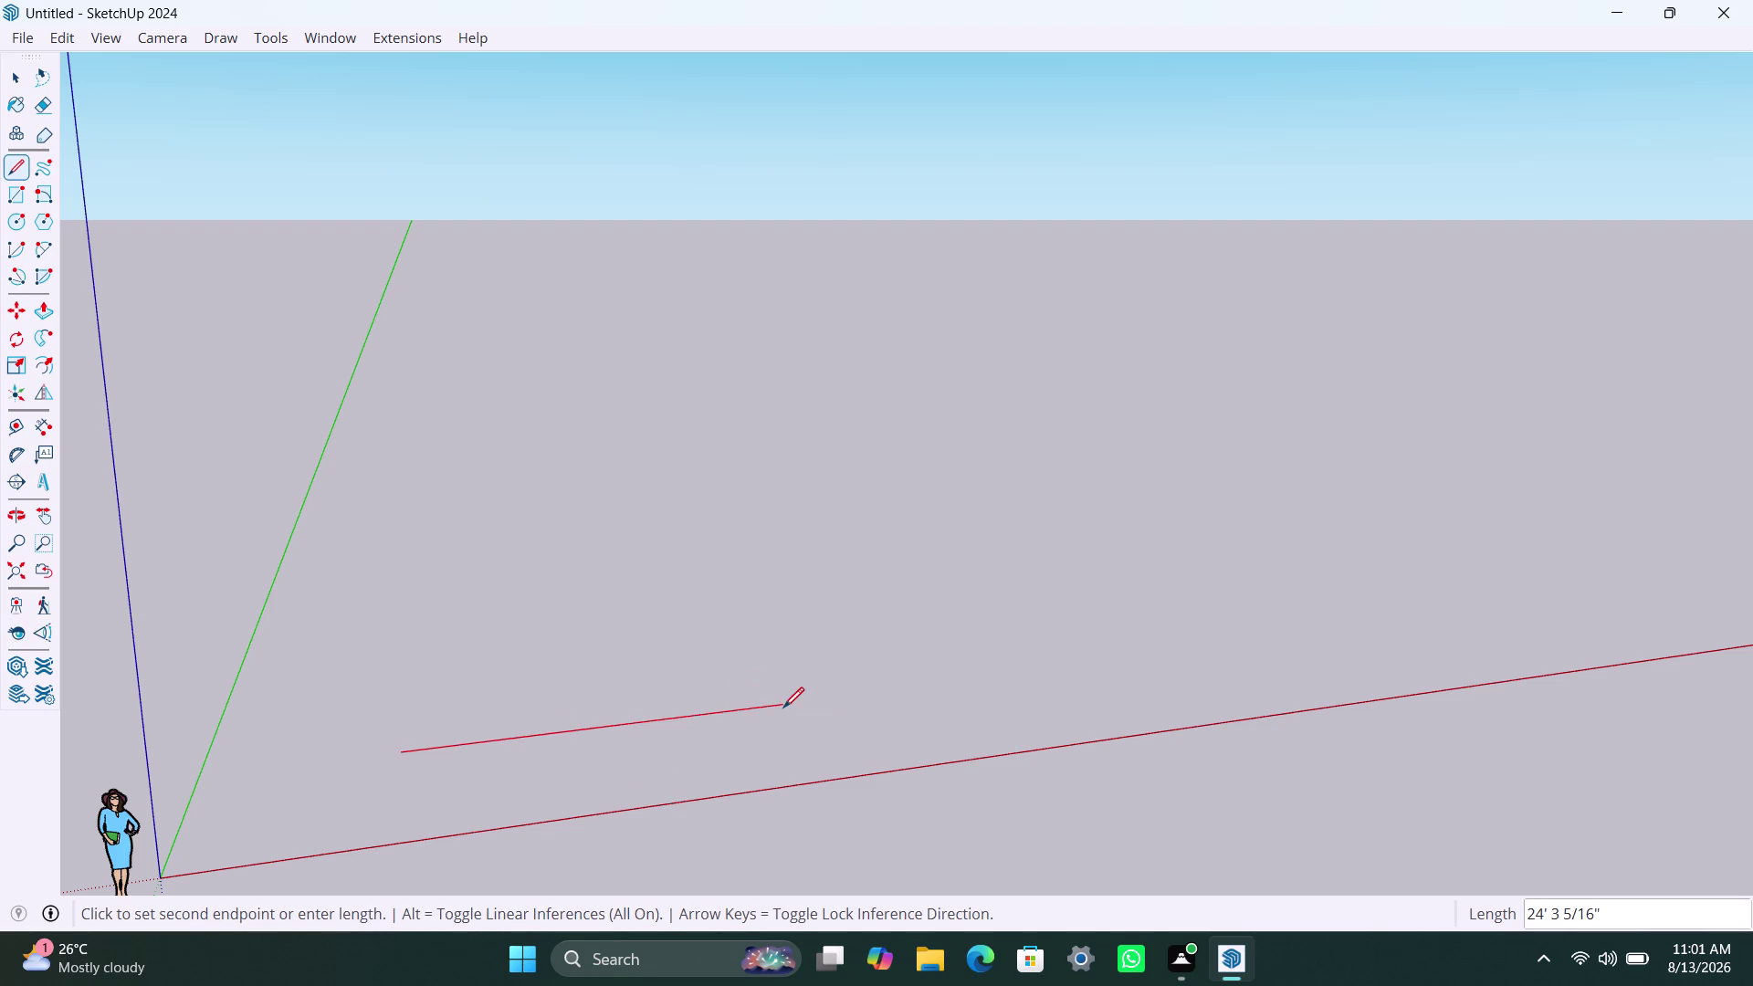
Enter 3148mm to draw the line from the placed start point.
text(31)
text(48)
text(mm)
key(Return)
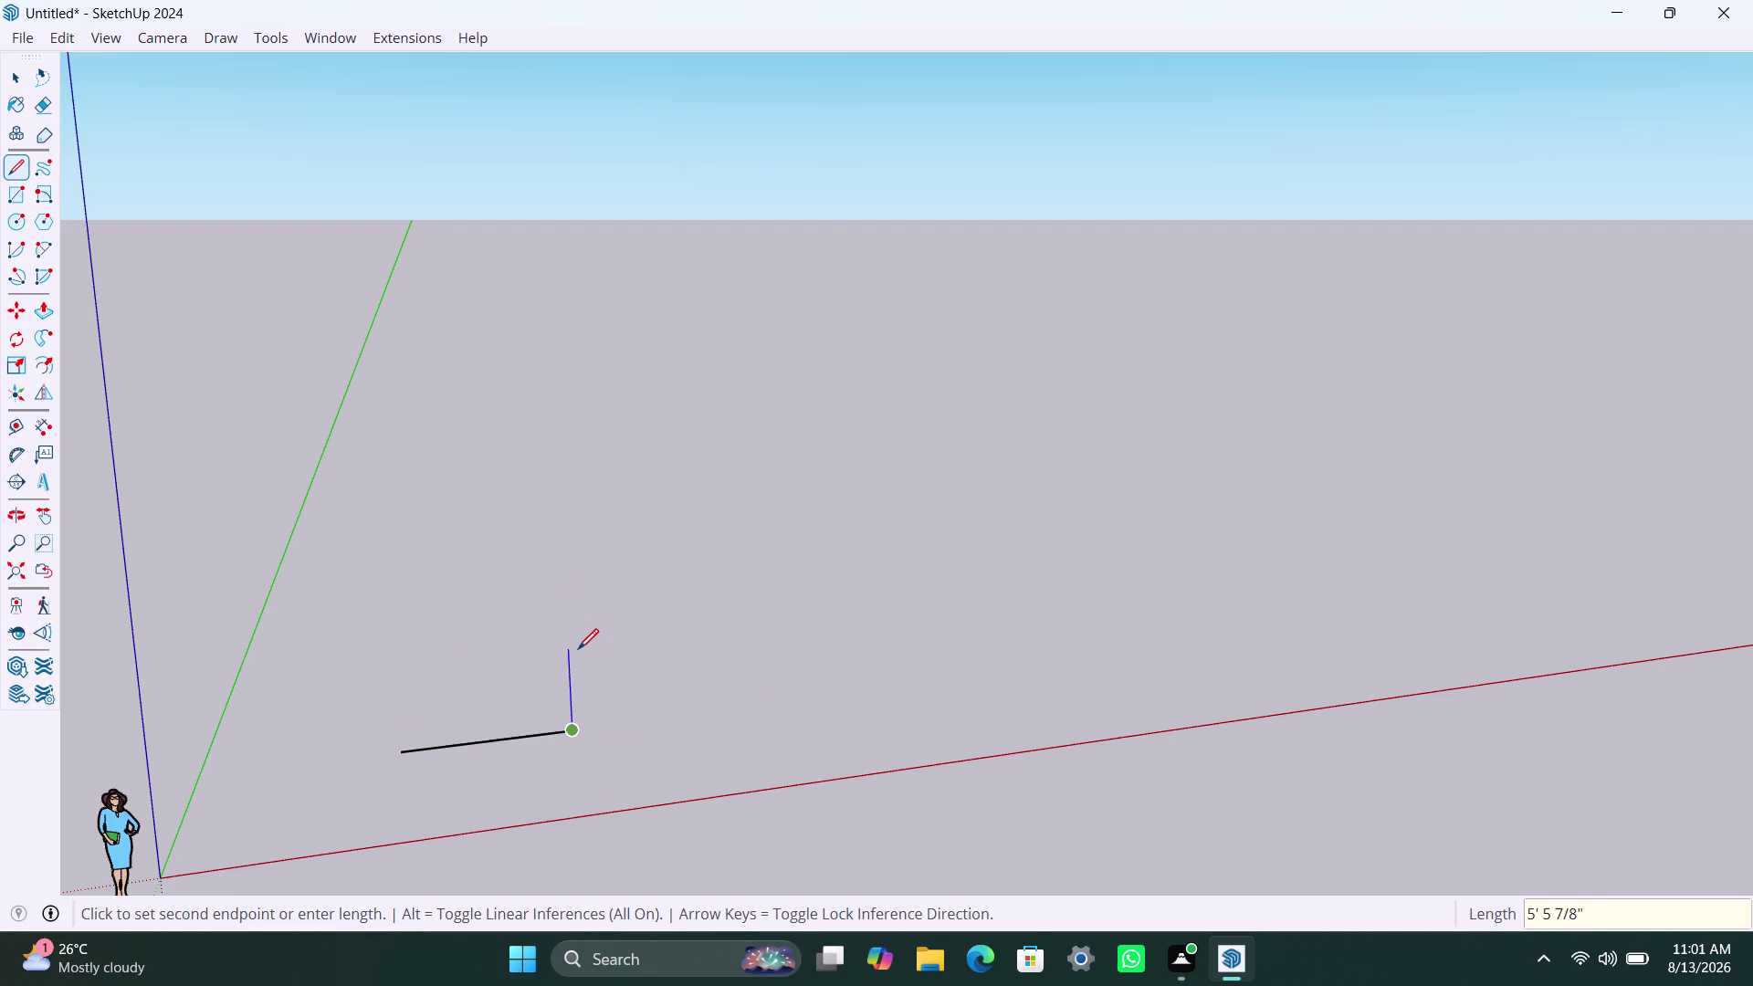
Zoom and orbit to inspect the new line, then cancel the unfinished second line.
scroll(up, 3)
scroll(up, 3)
scroll(up, 3)
scroll(up, 3)
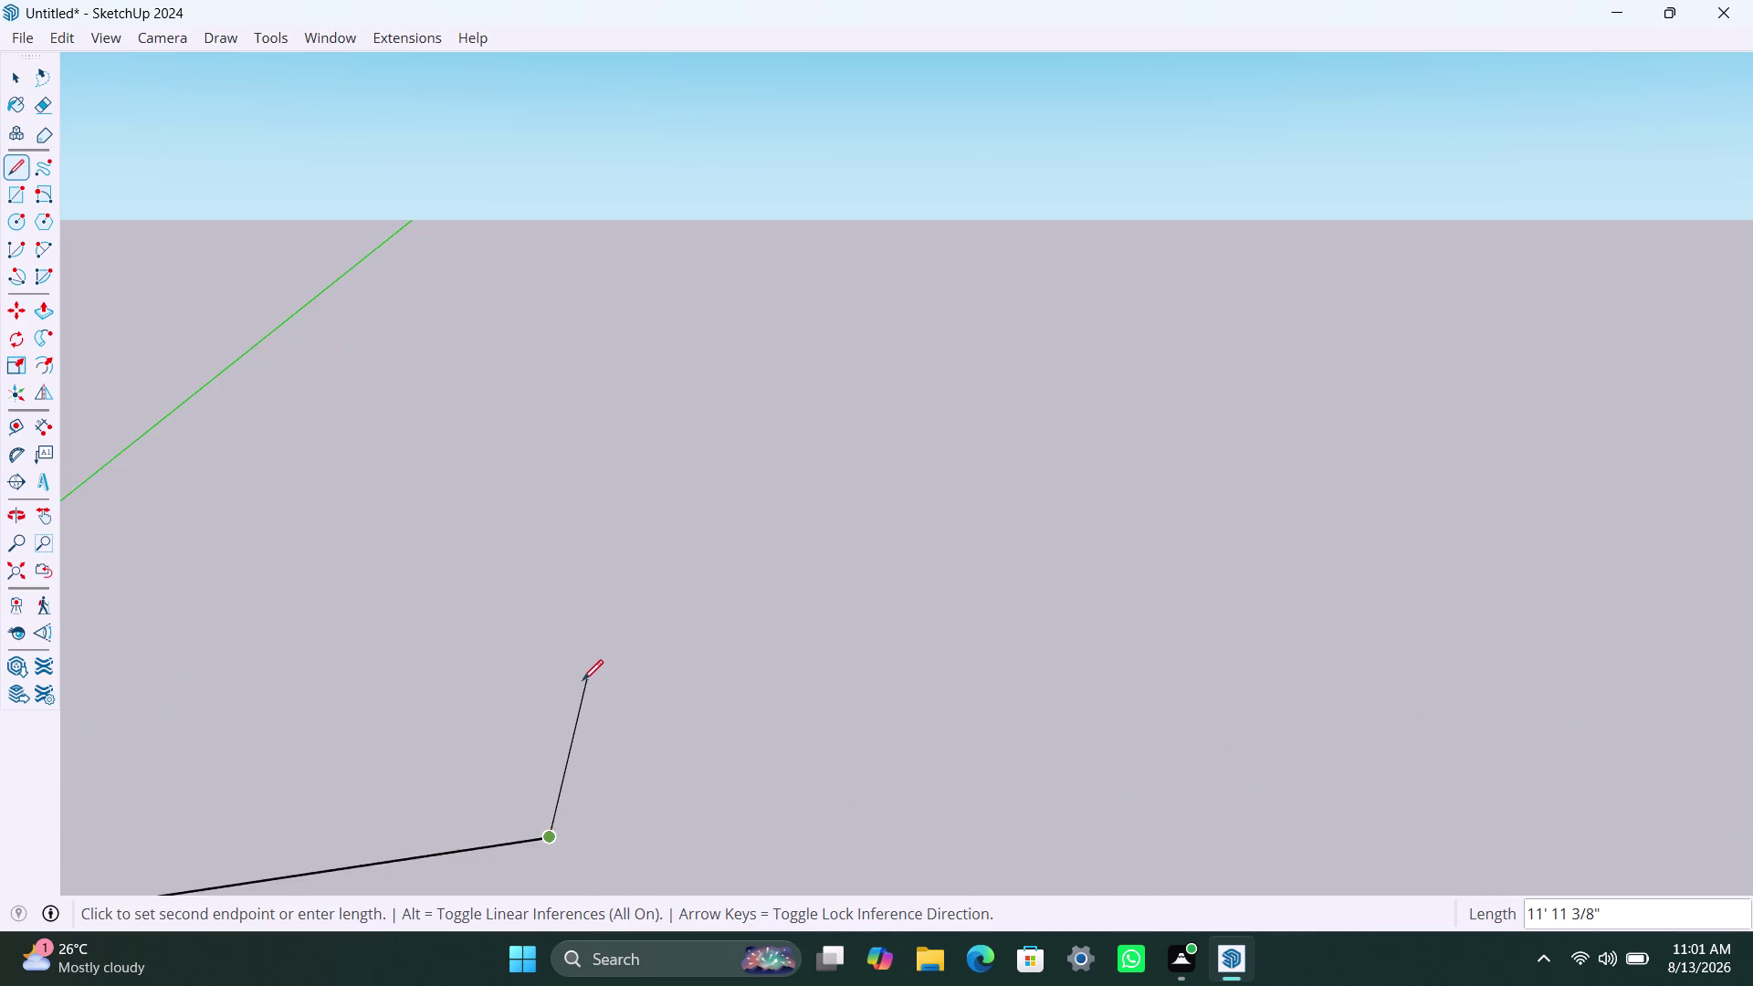
scroll(down, 3)
scroll(up, 3)
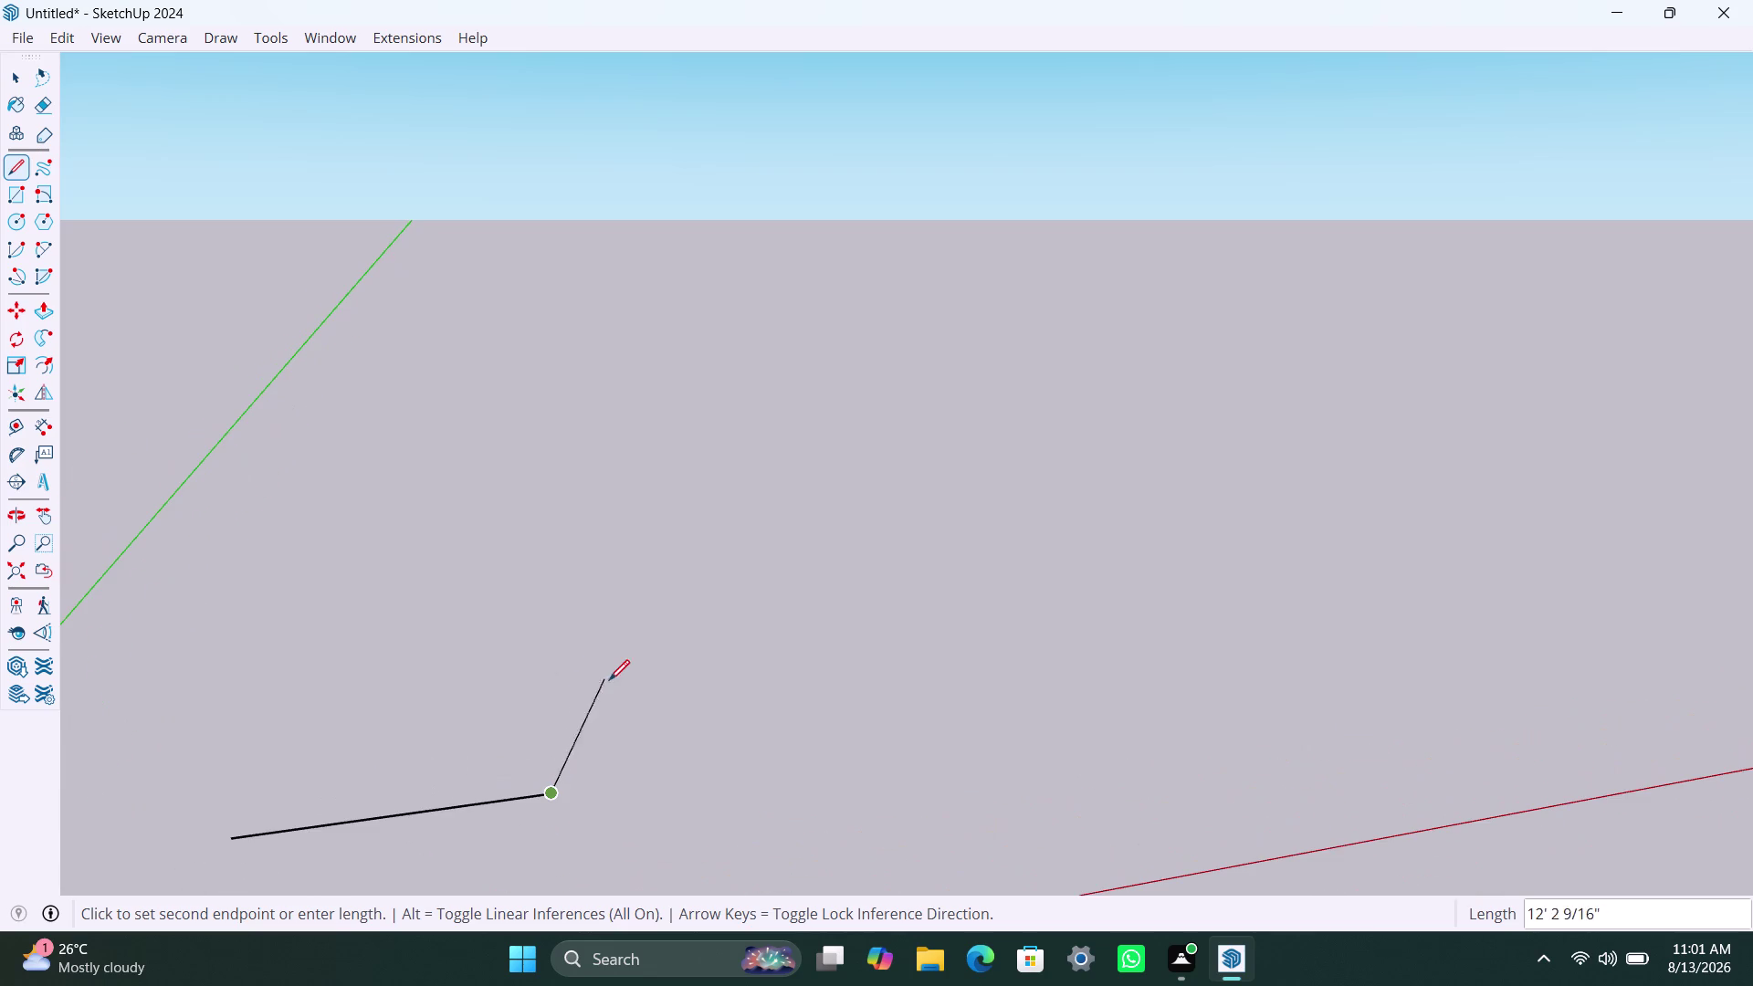
middle_drag(609, 680, 630, 710)
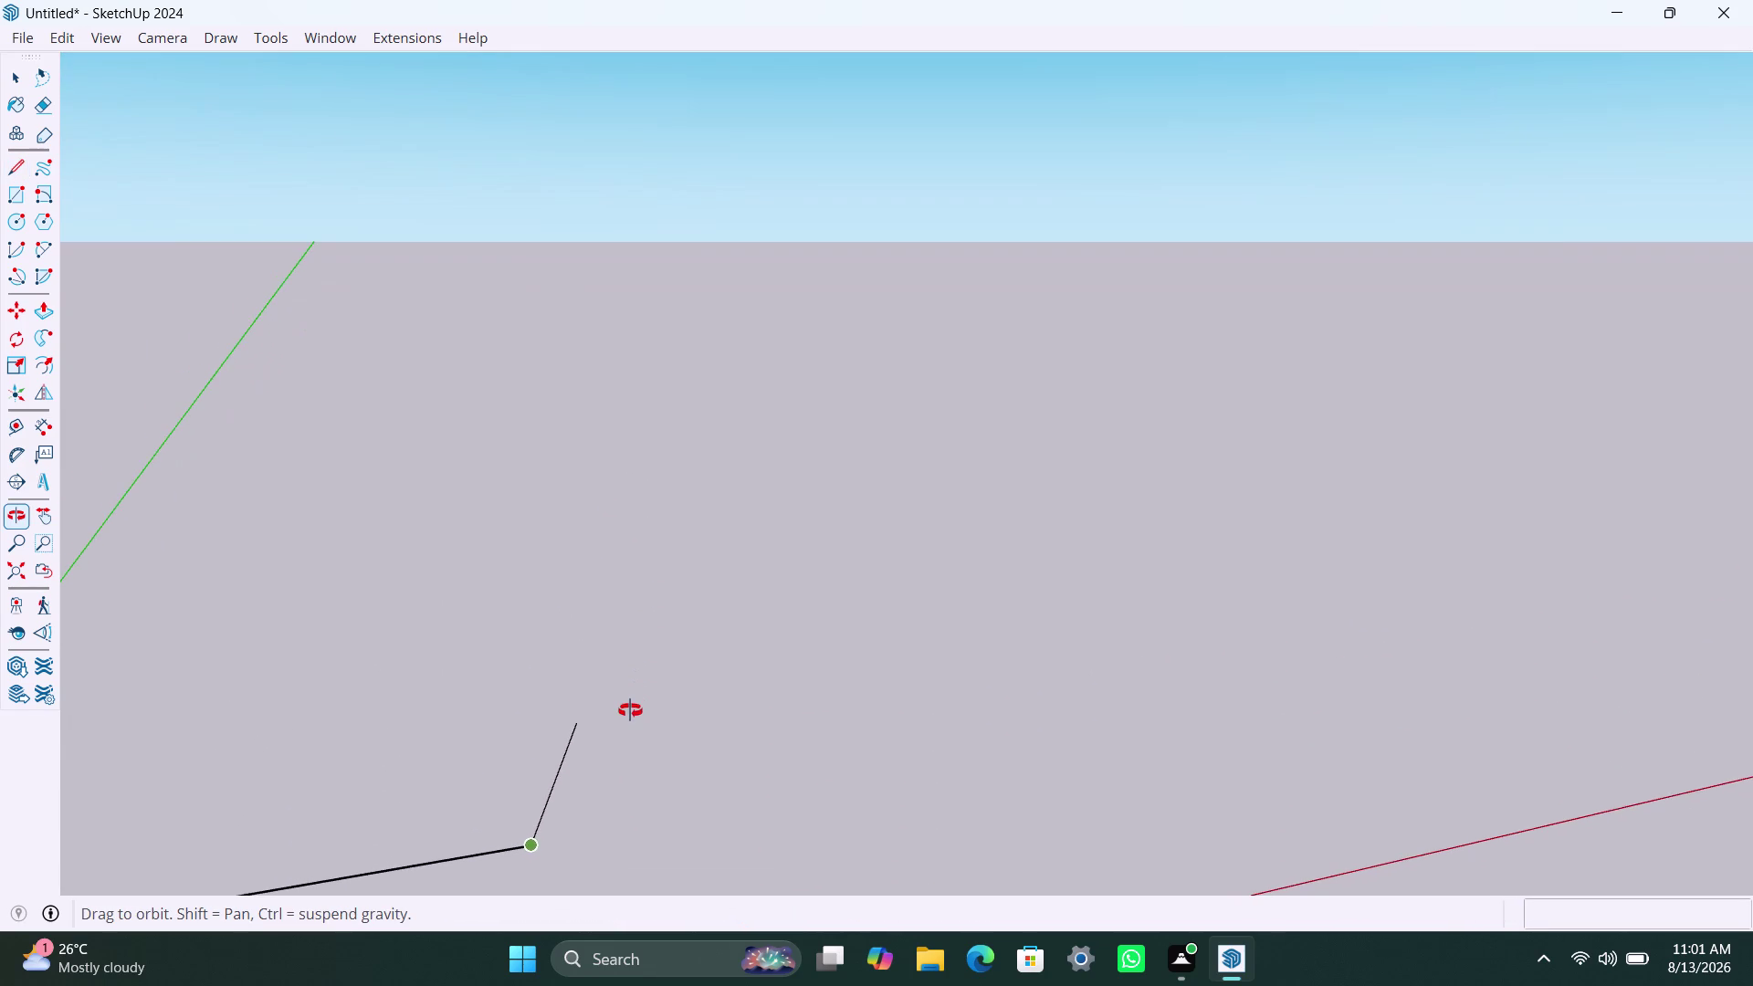
middle_drag(630, 711, 274, 767)
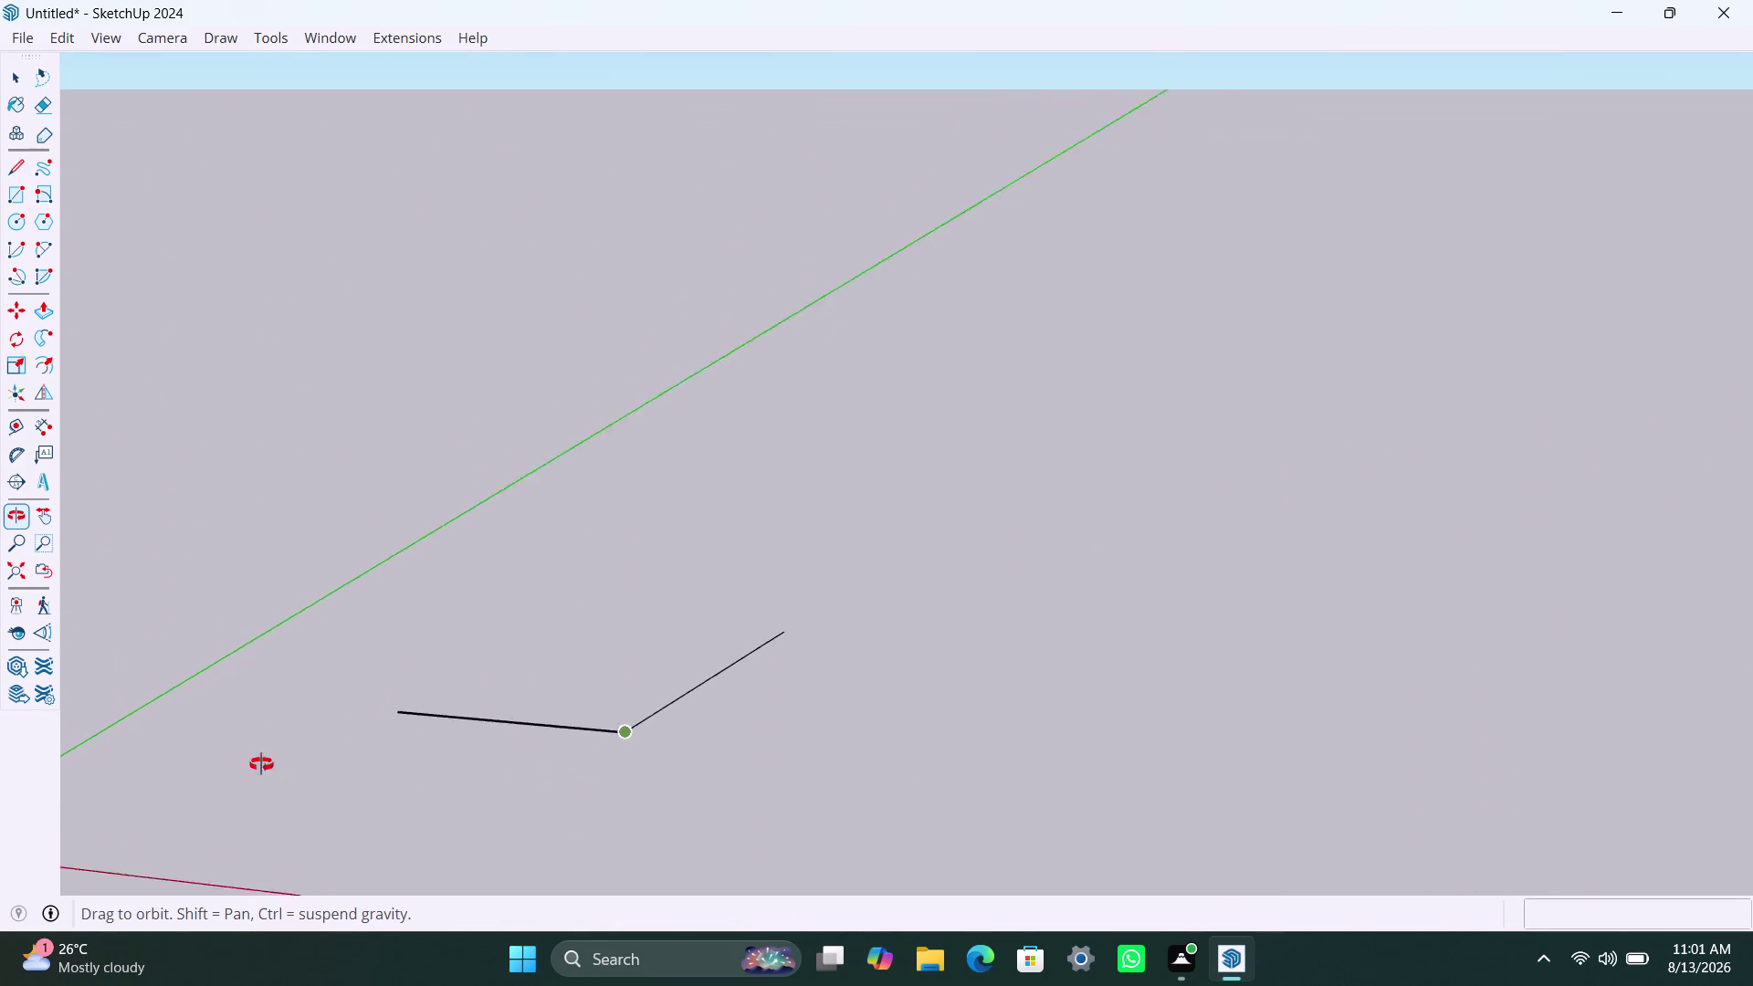
middle_drag(274, 767, 466, 775)
scroll(down, 3)
key(Escape)
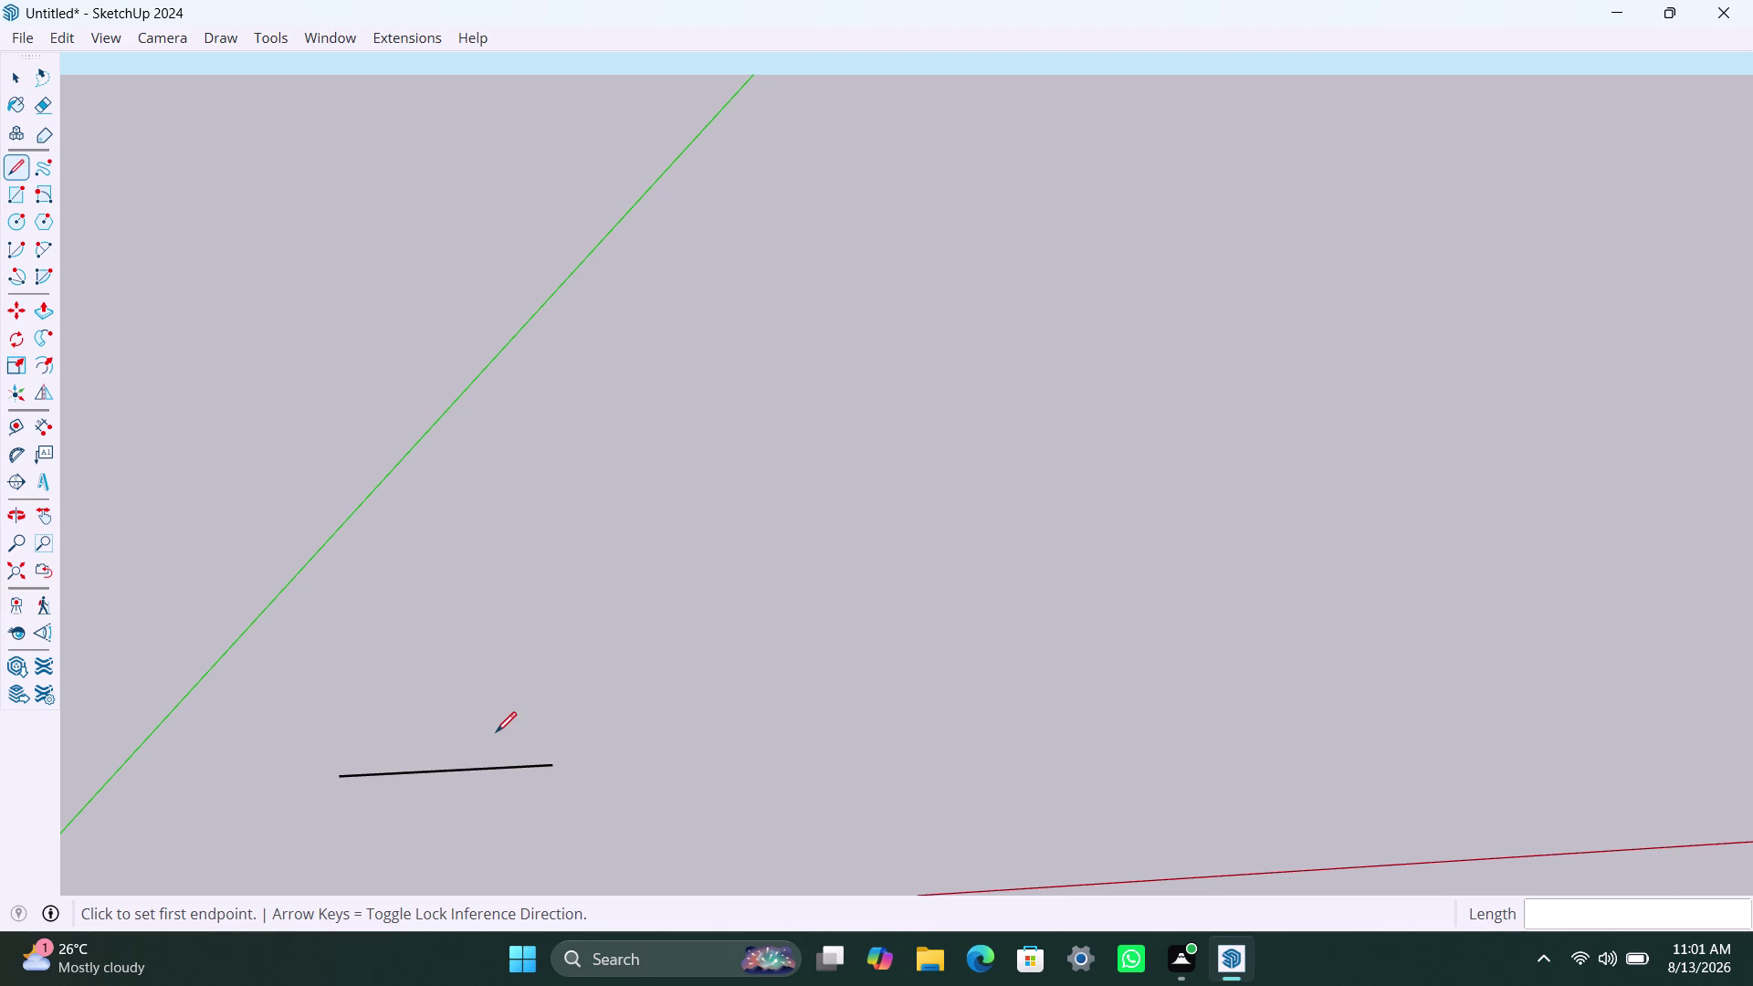
key(ctrl+z)
scroll(down, 3)
scroll(down, 3)
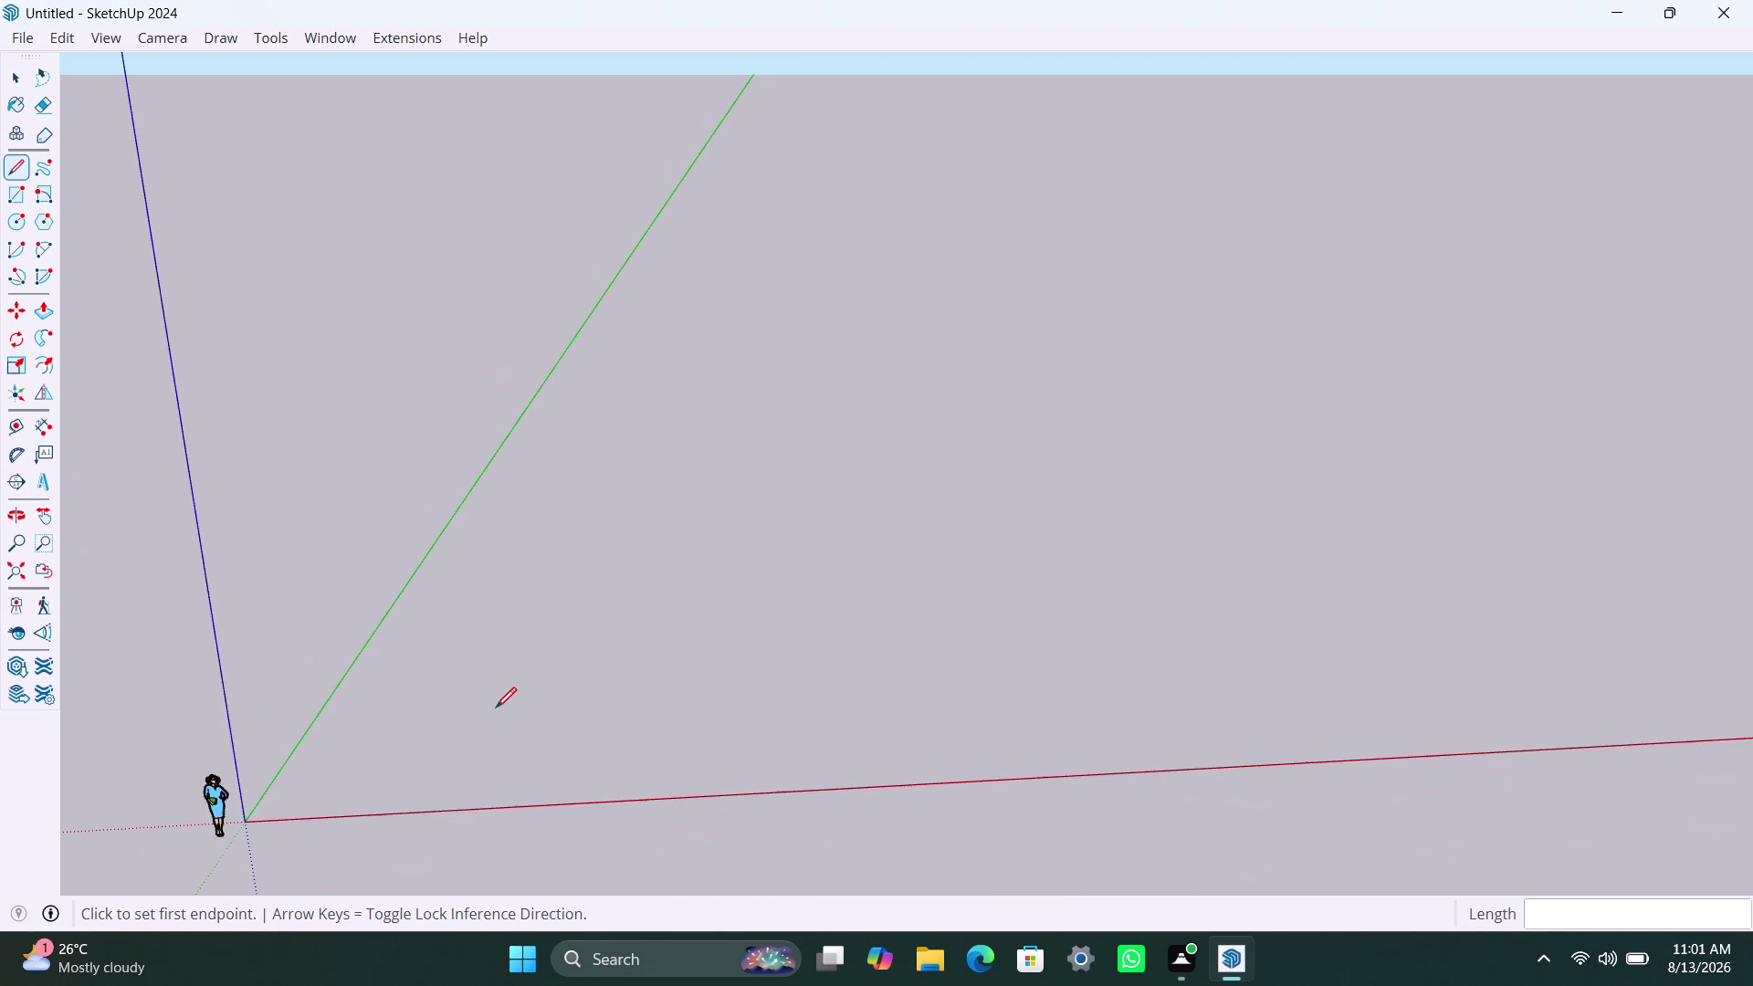
scroll(up, 3)
scroll(down, 3)
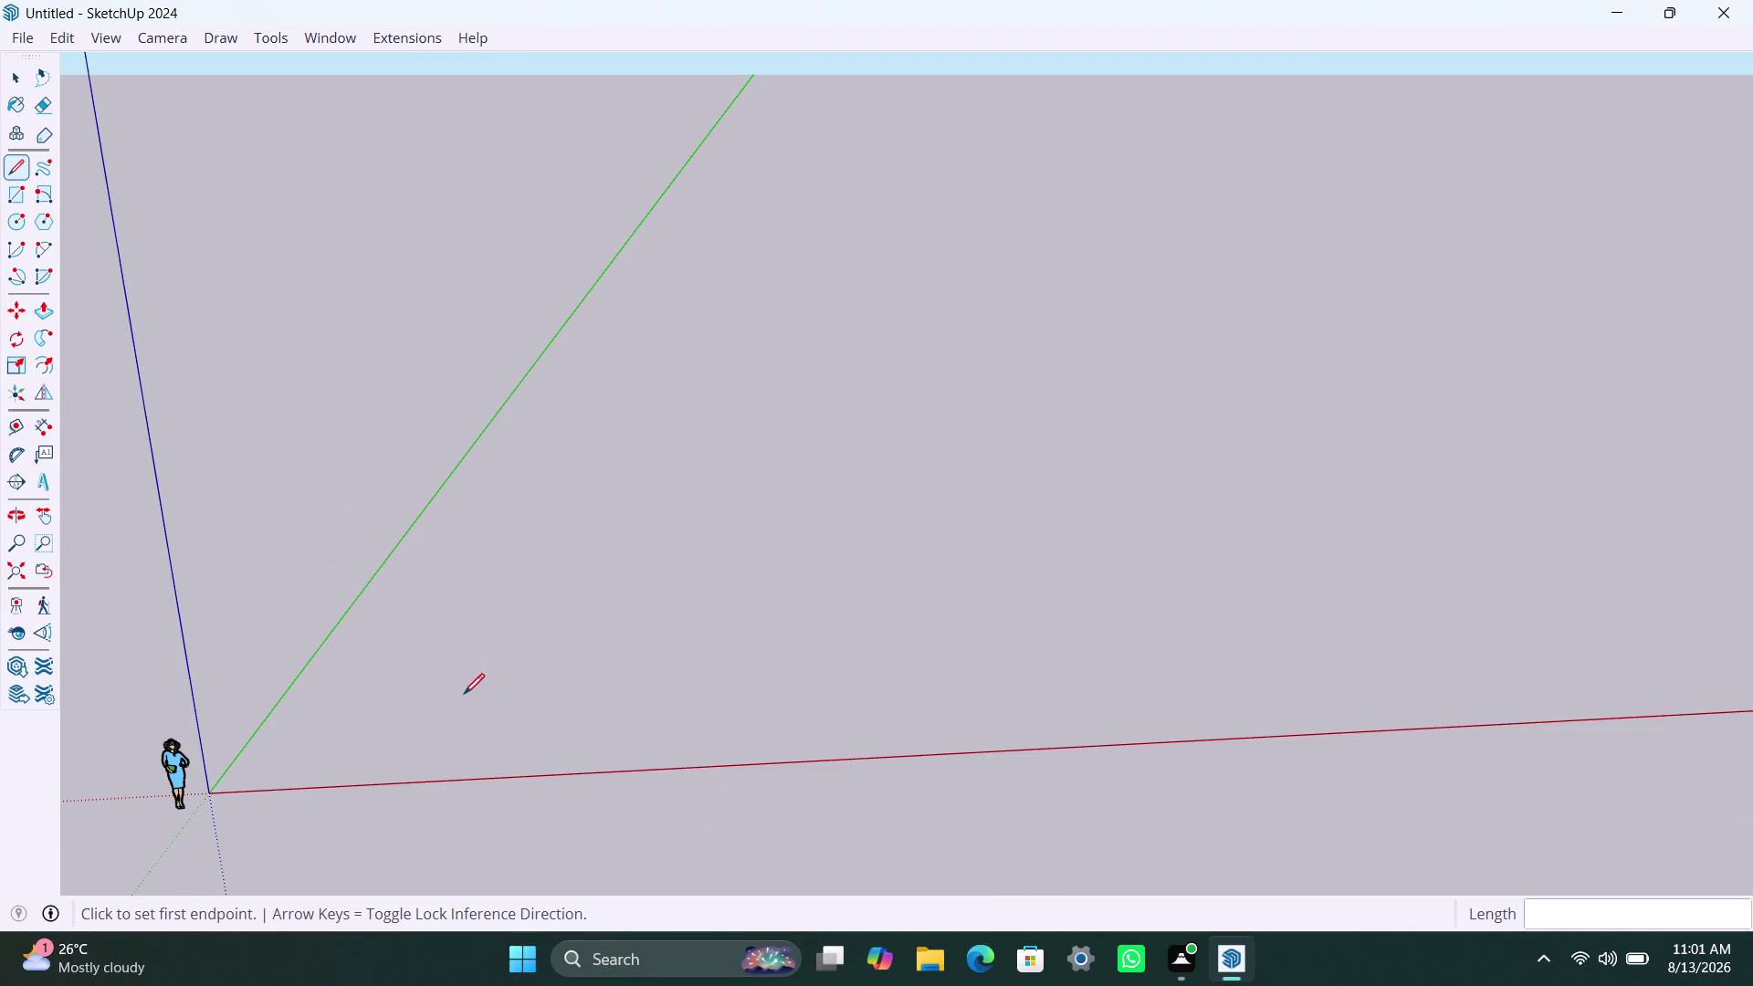
middle_drag(461, 702, 718, 683)
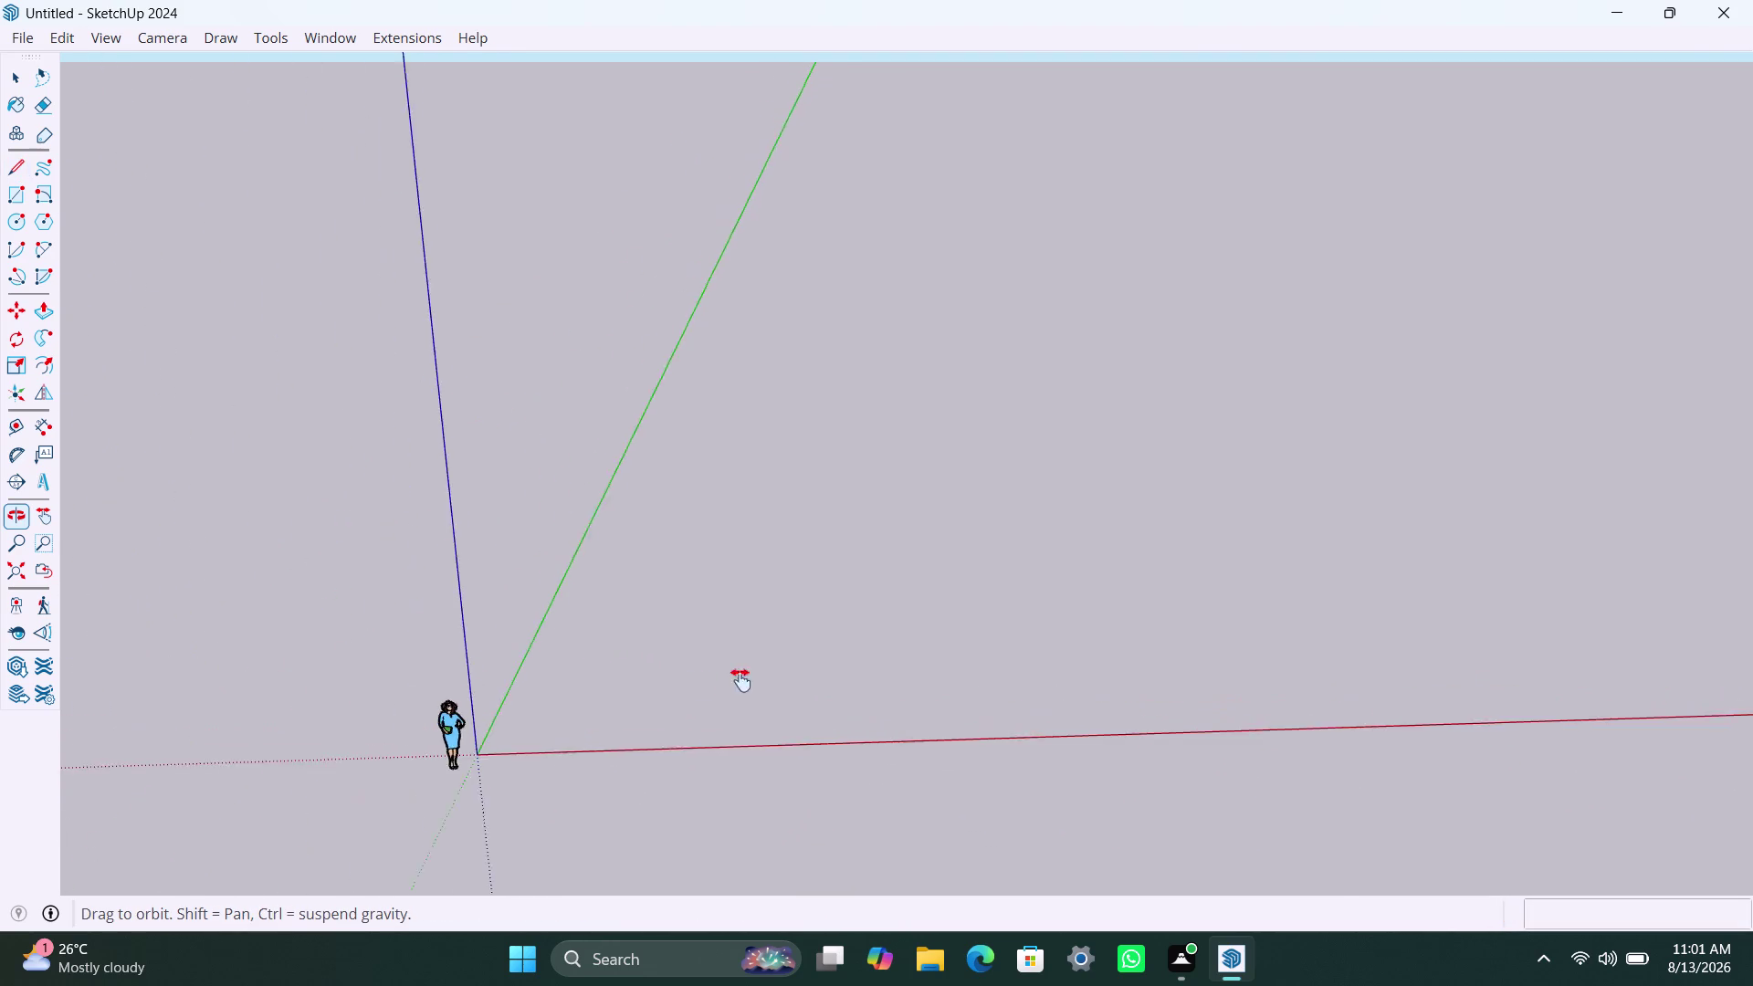
middle_drag(717, 684, 792, 771)
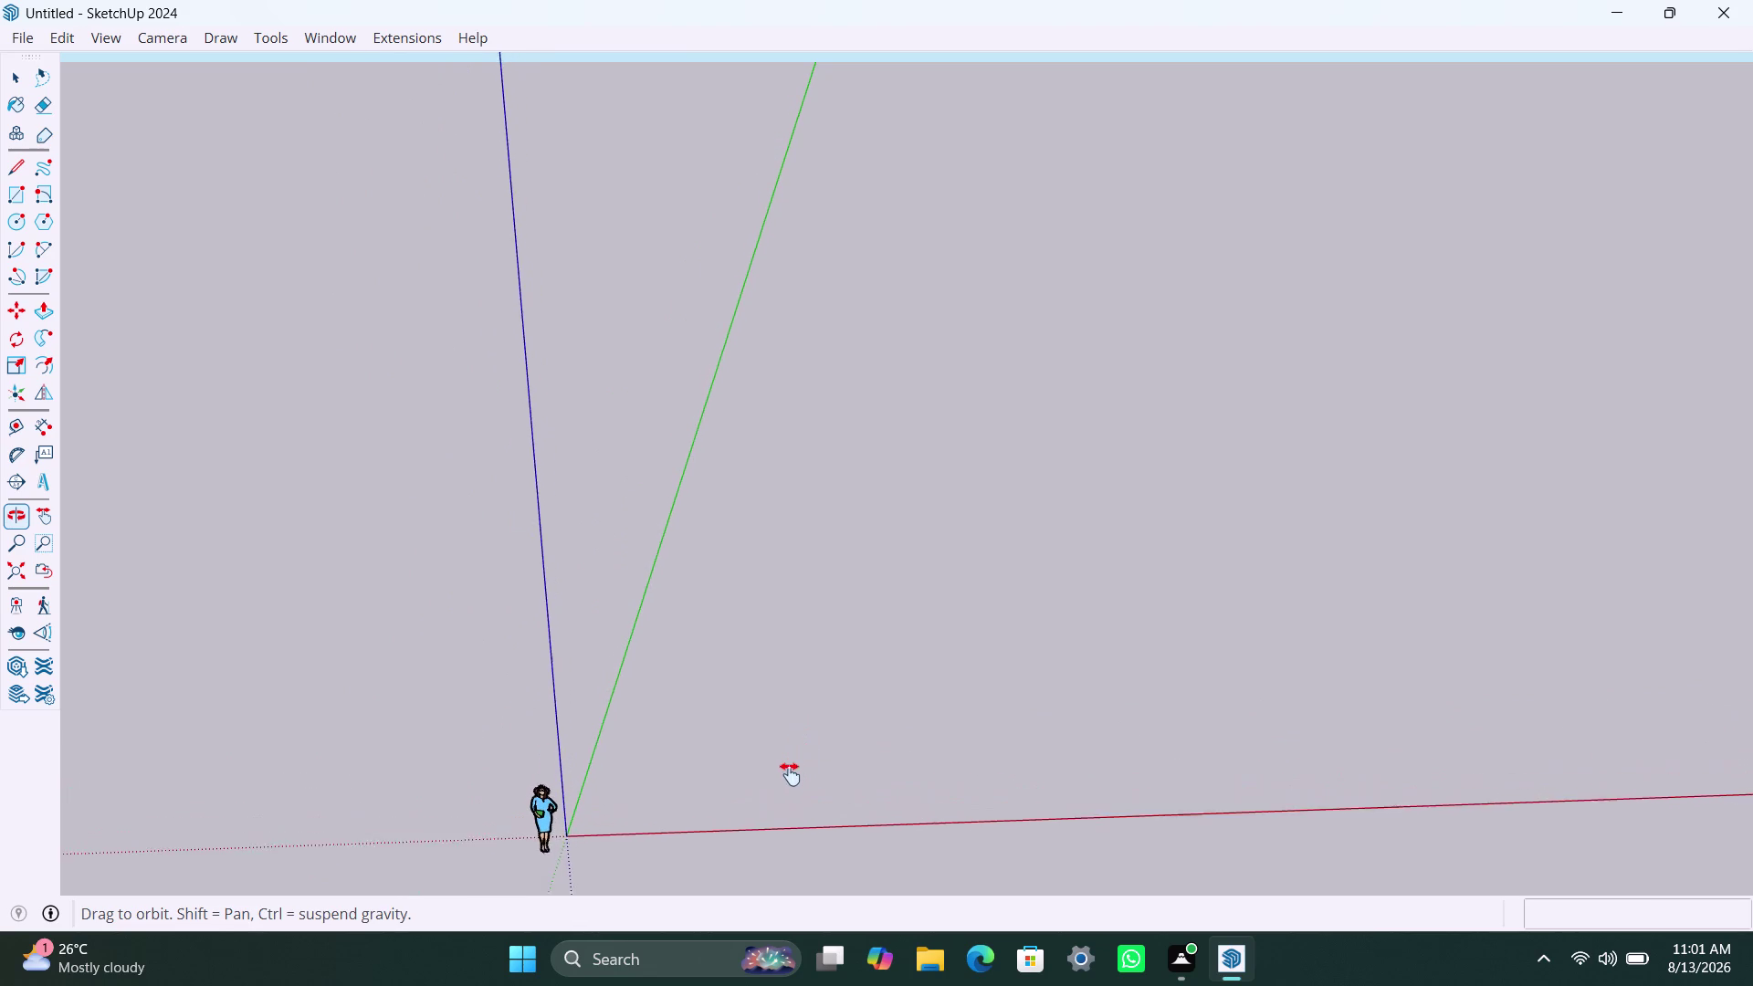
middle_drag(792, 770, 766, 727)
key(Escape)
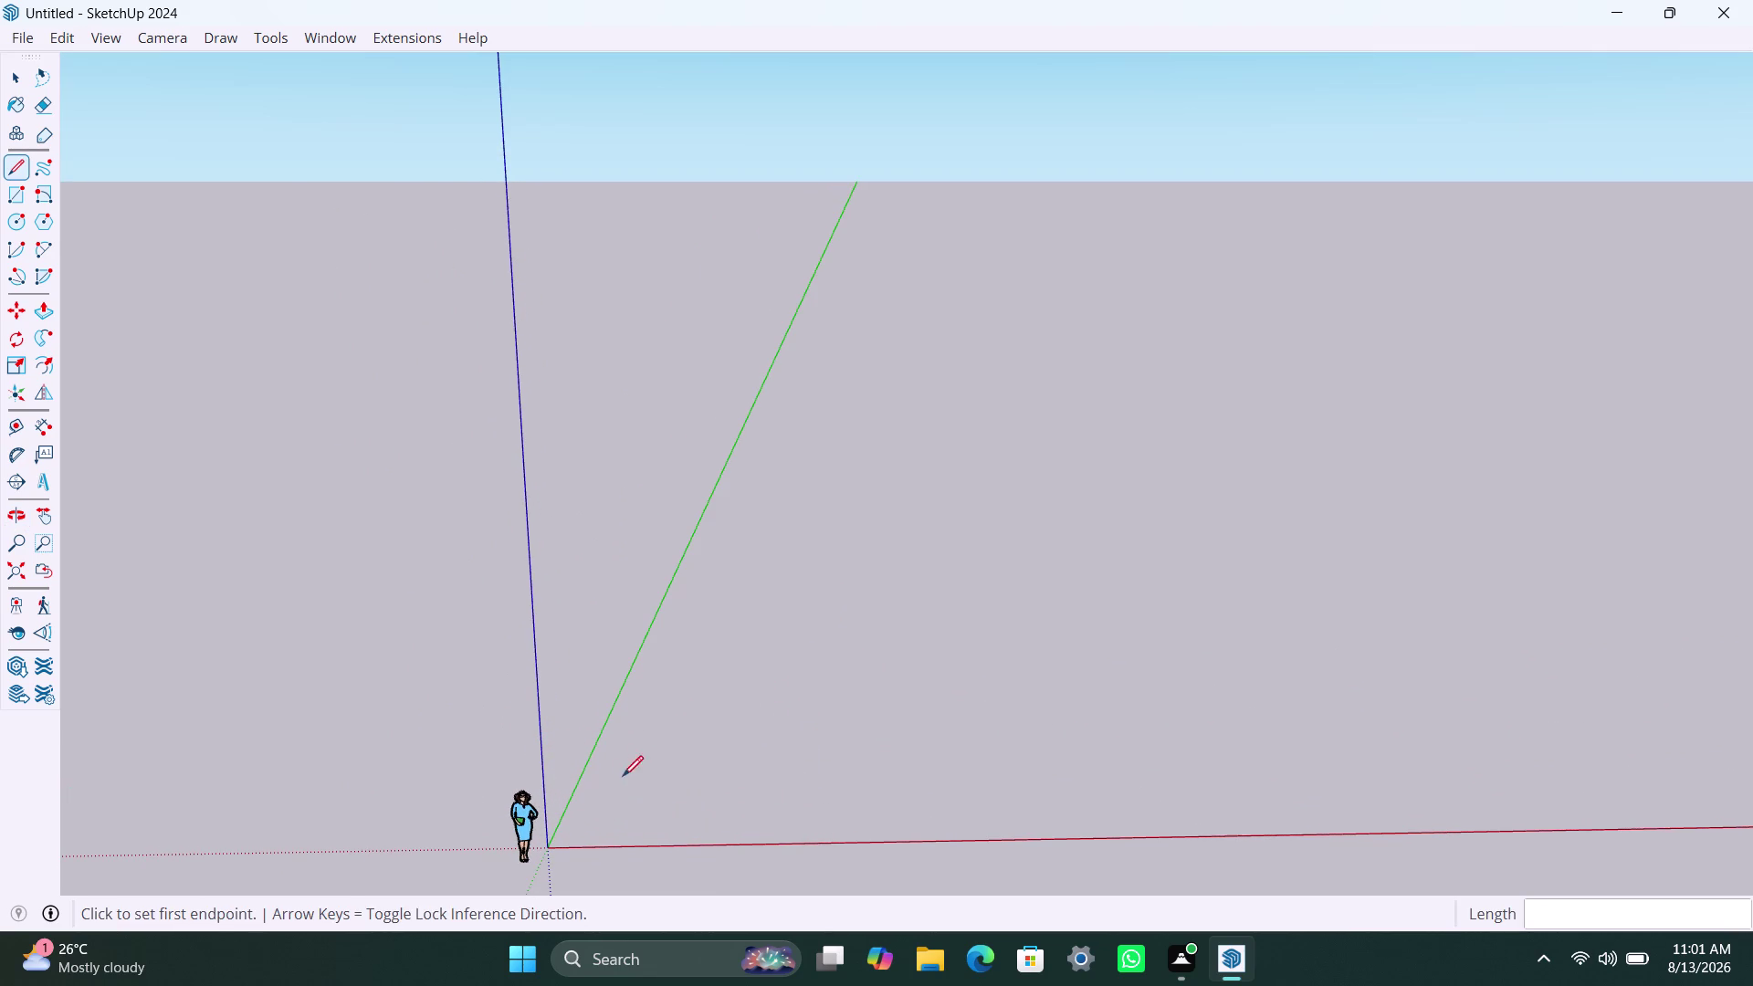
key(Escape)
key(Escape)
key(Escape)
key(space)
click(616, 845)
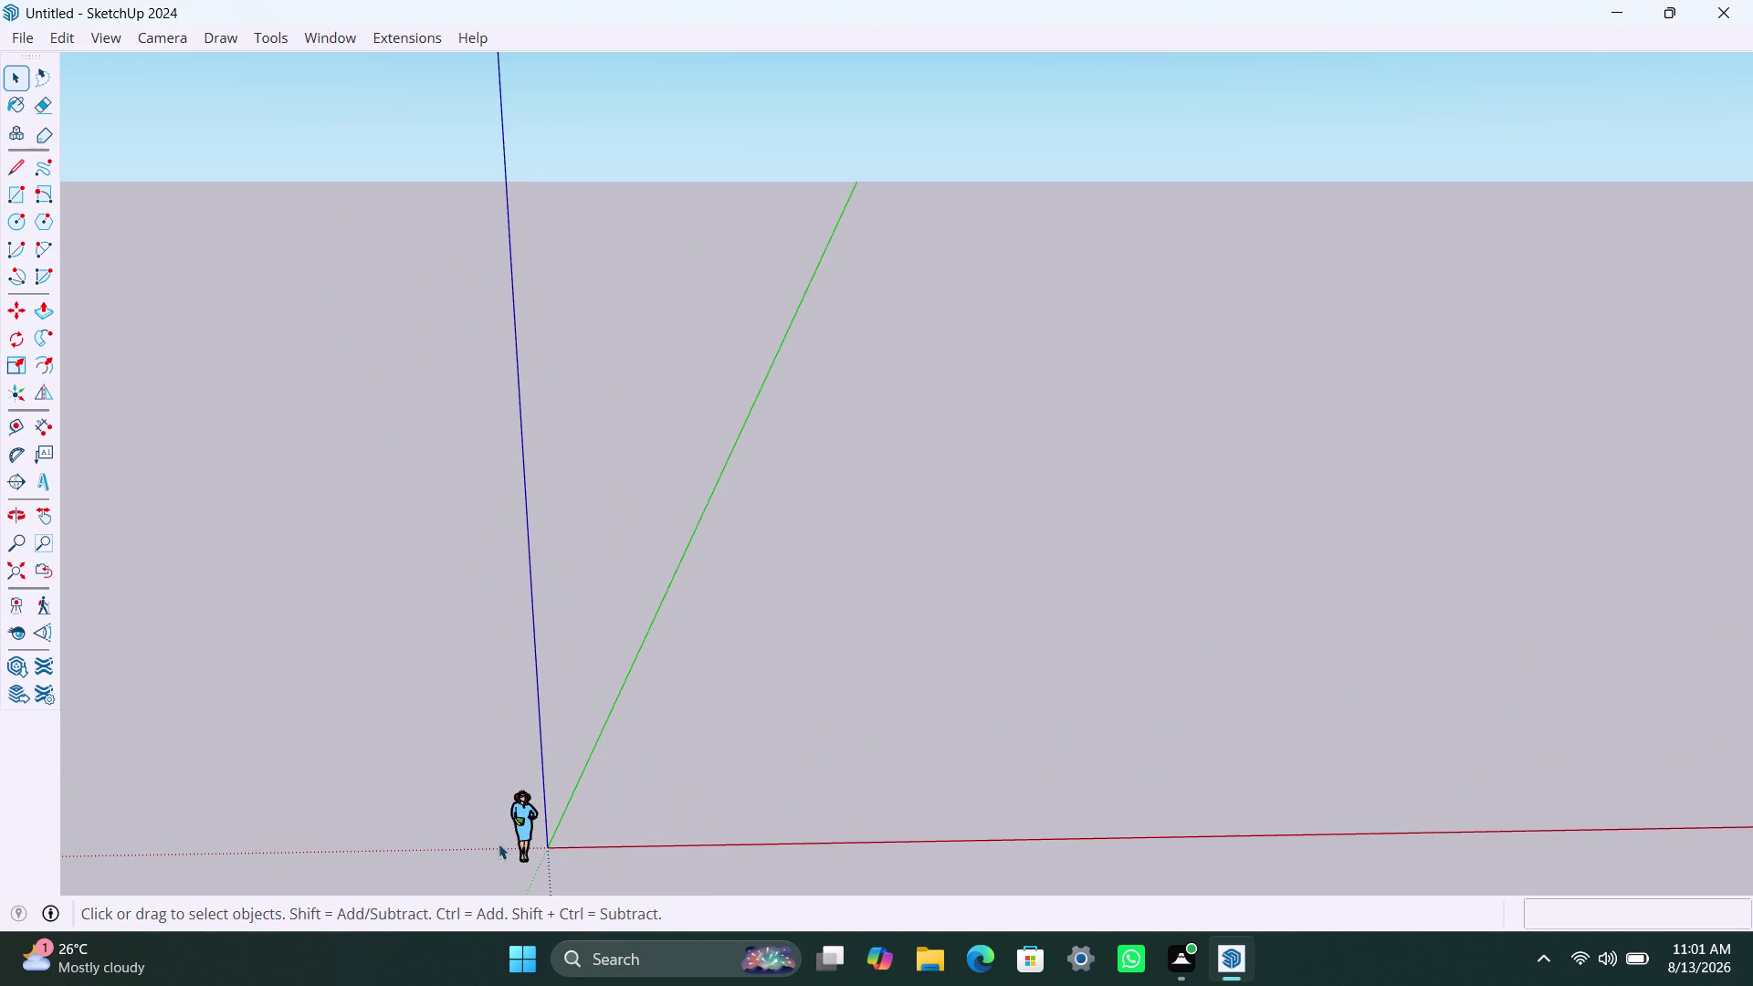
scroll(up, 3)
middle_drag(492, 791, 474, 649)
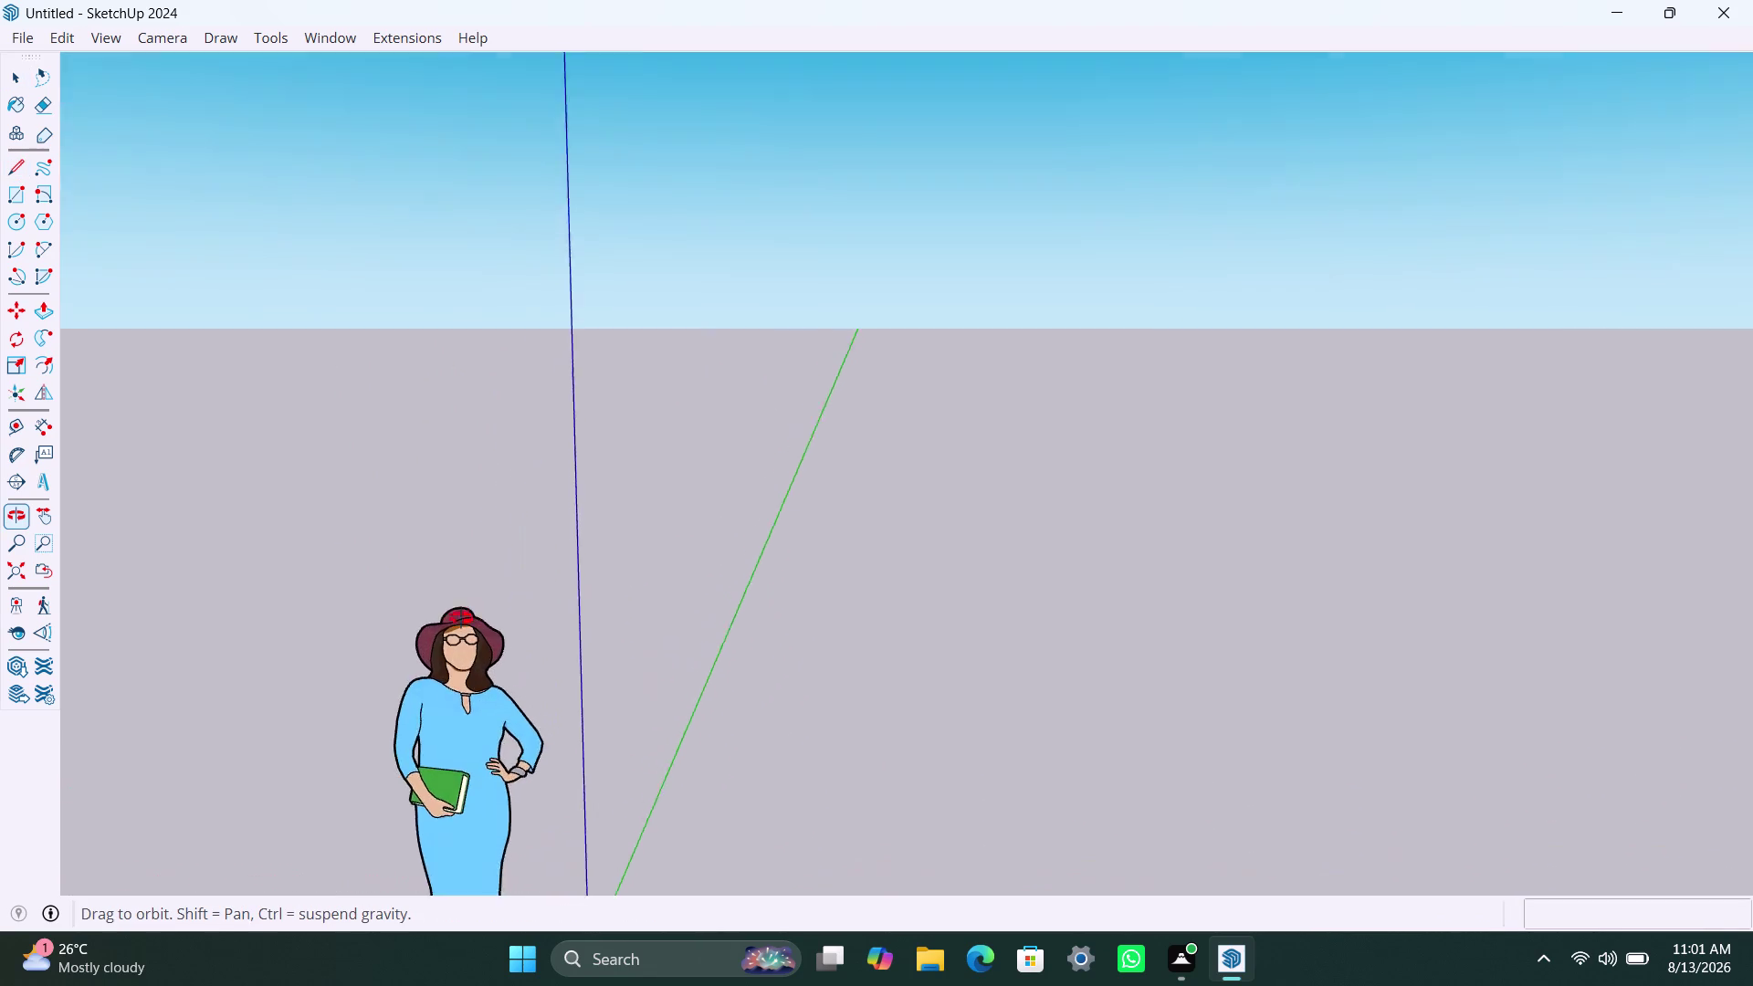
middle_drag(474, 649, 514, 616)
scroll(down, 3)
scroll(down, 3)
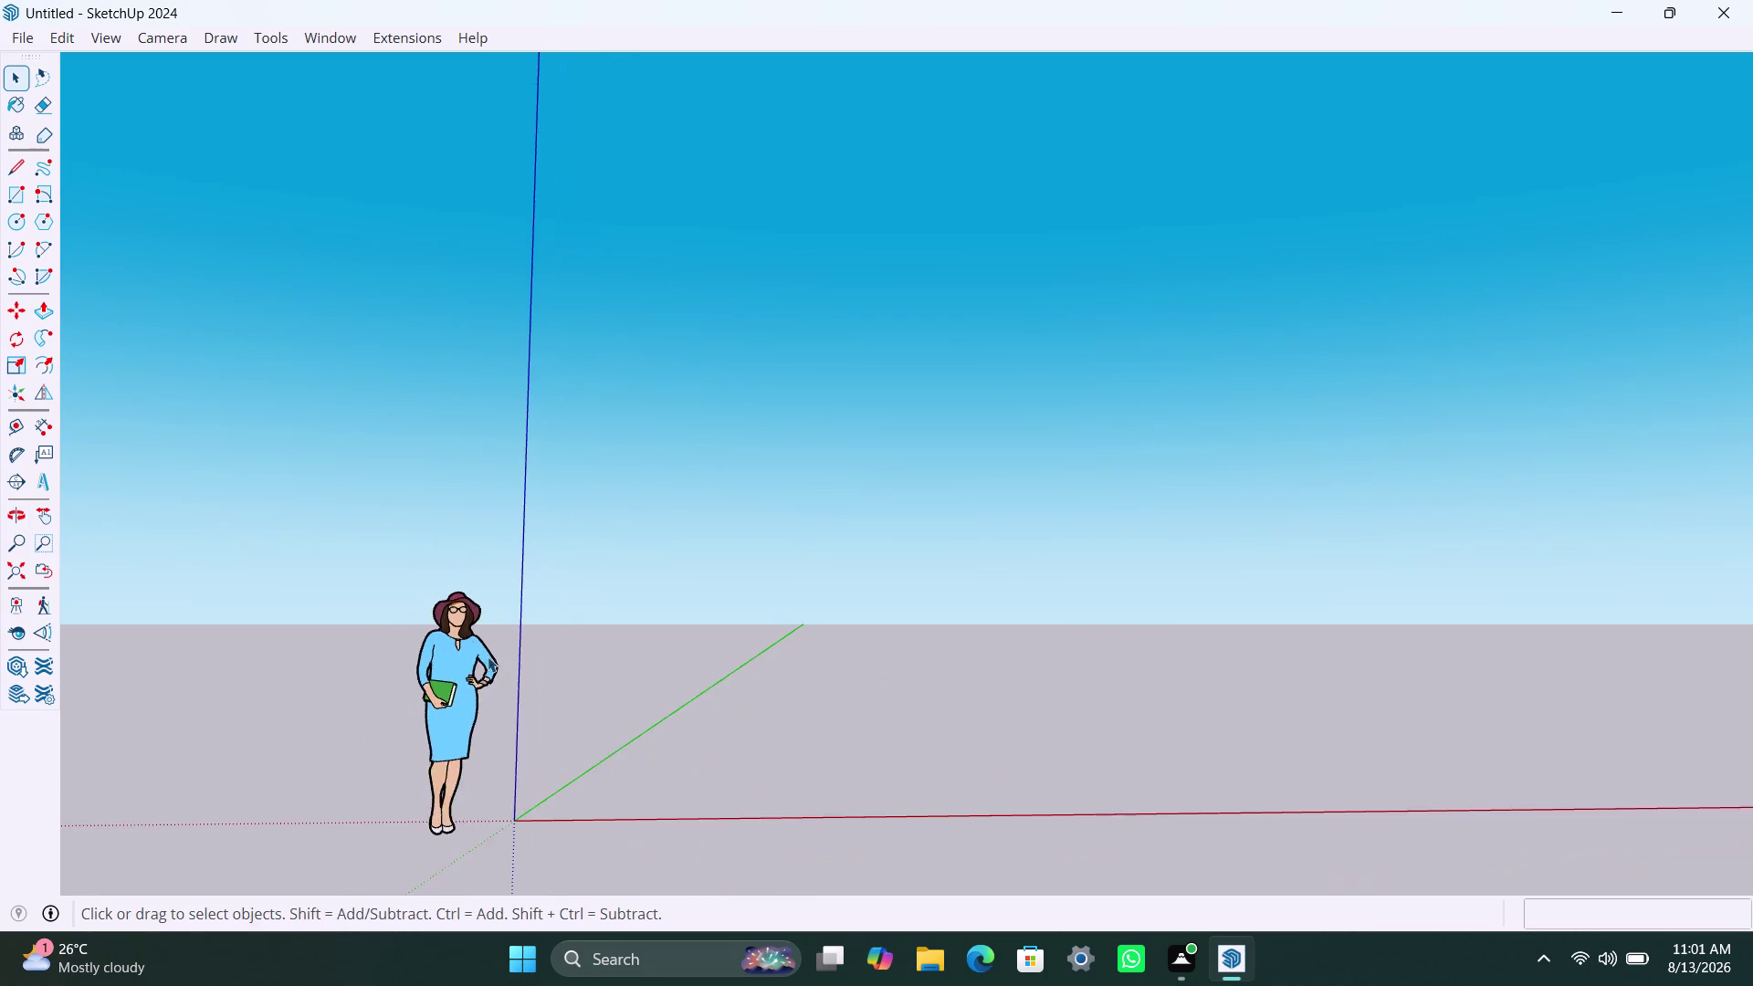
scroll(up, 3)
scroll(up, 3)
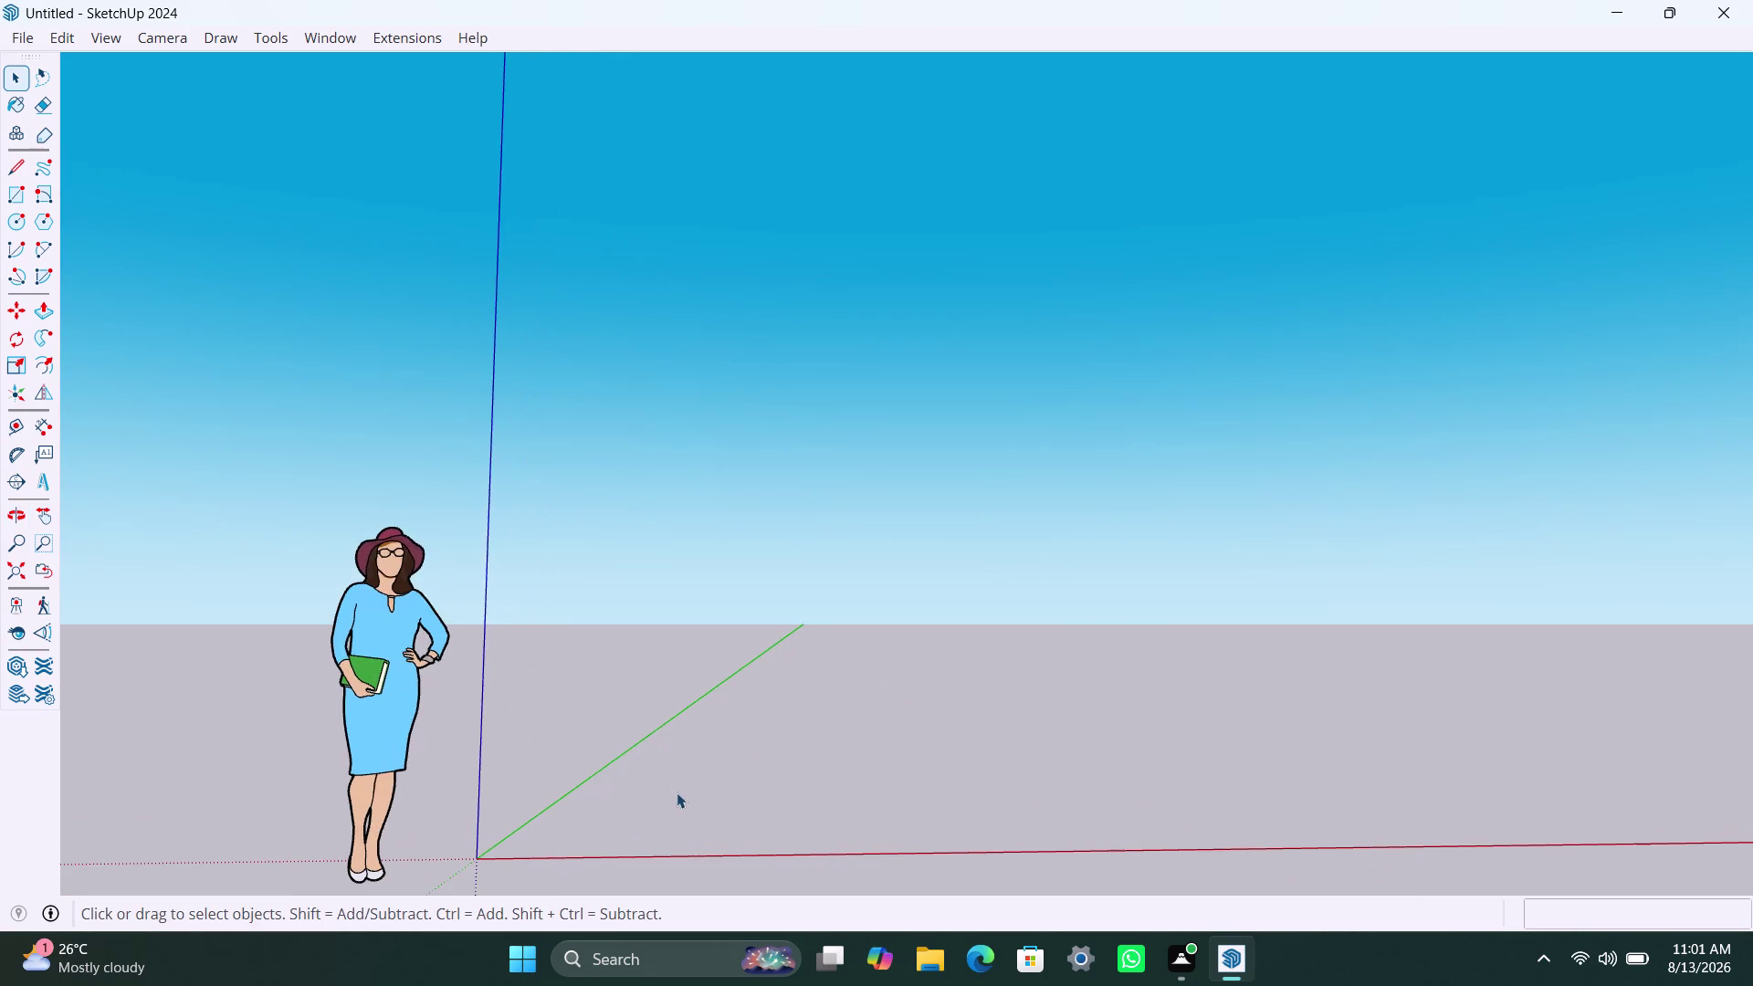
middle_drag(676, 792, 697, 817)
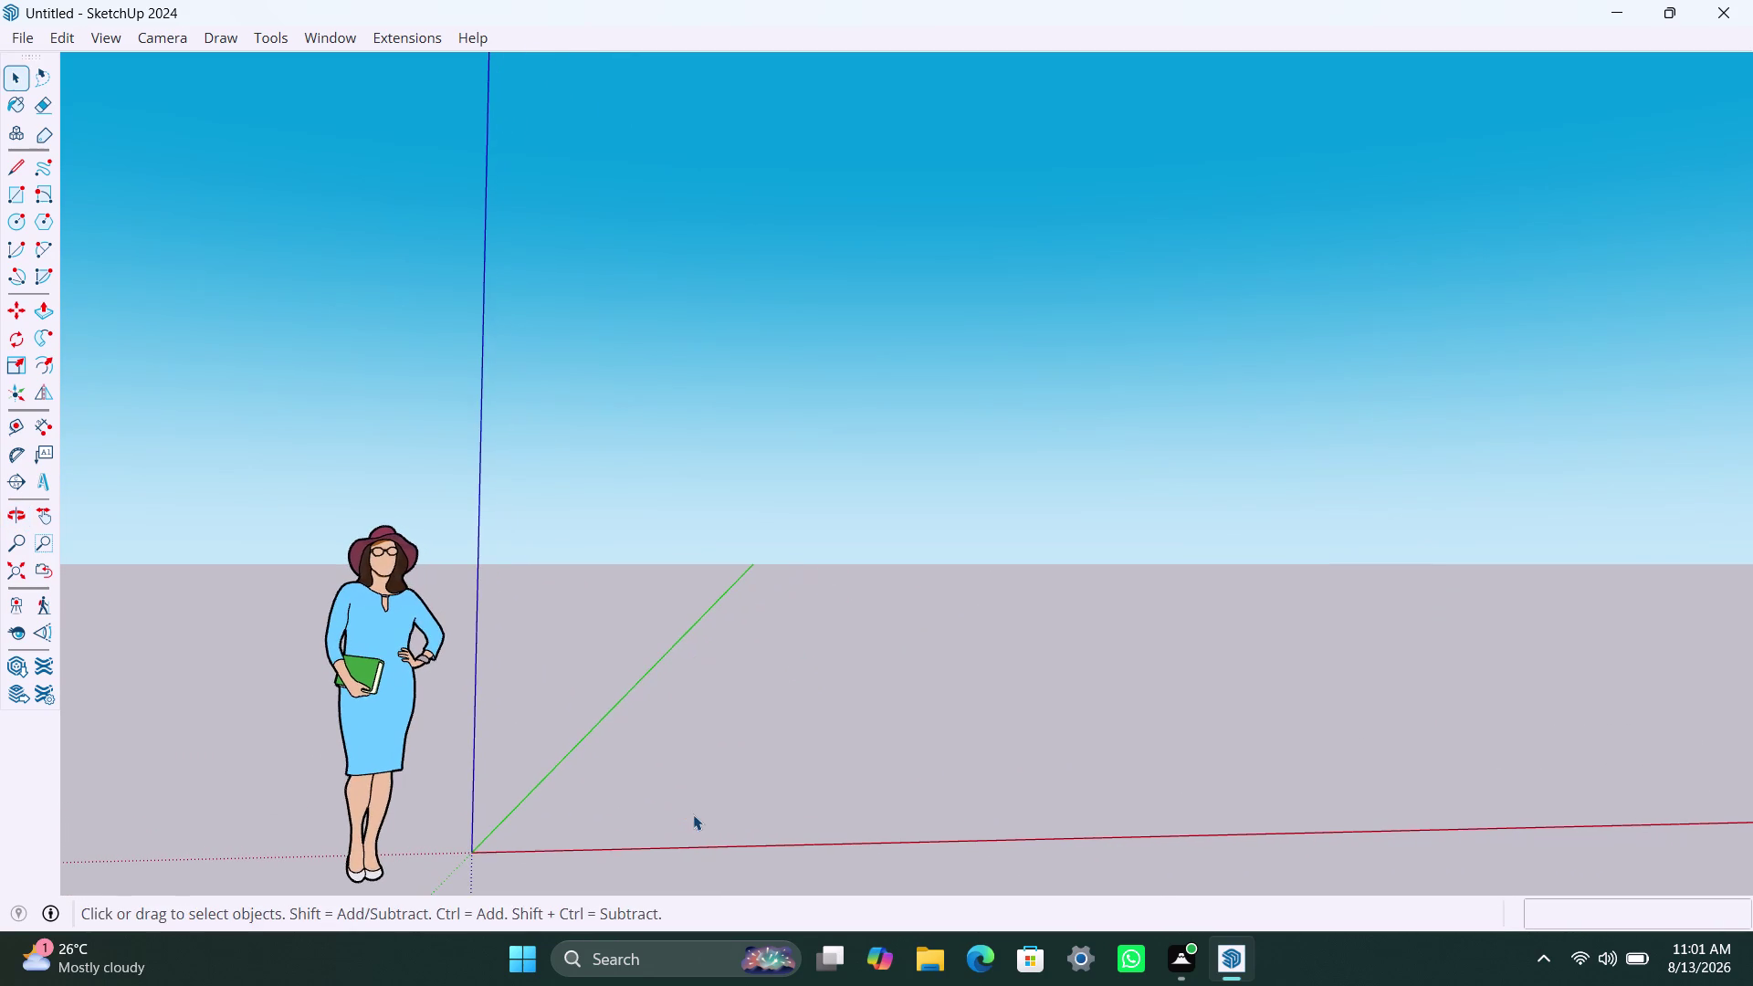
middle_drag(695, 815, 656, 825)
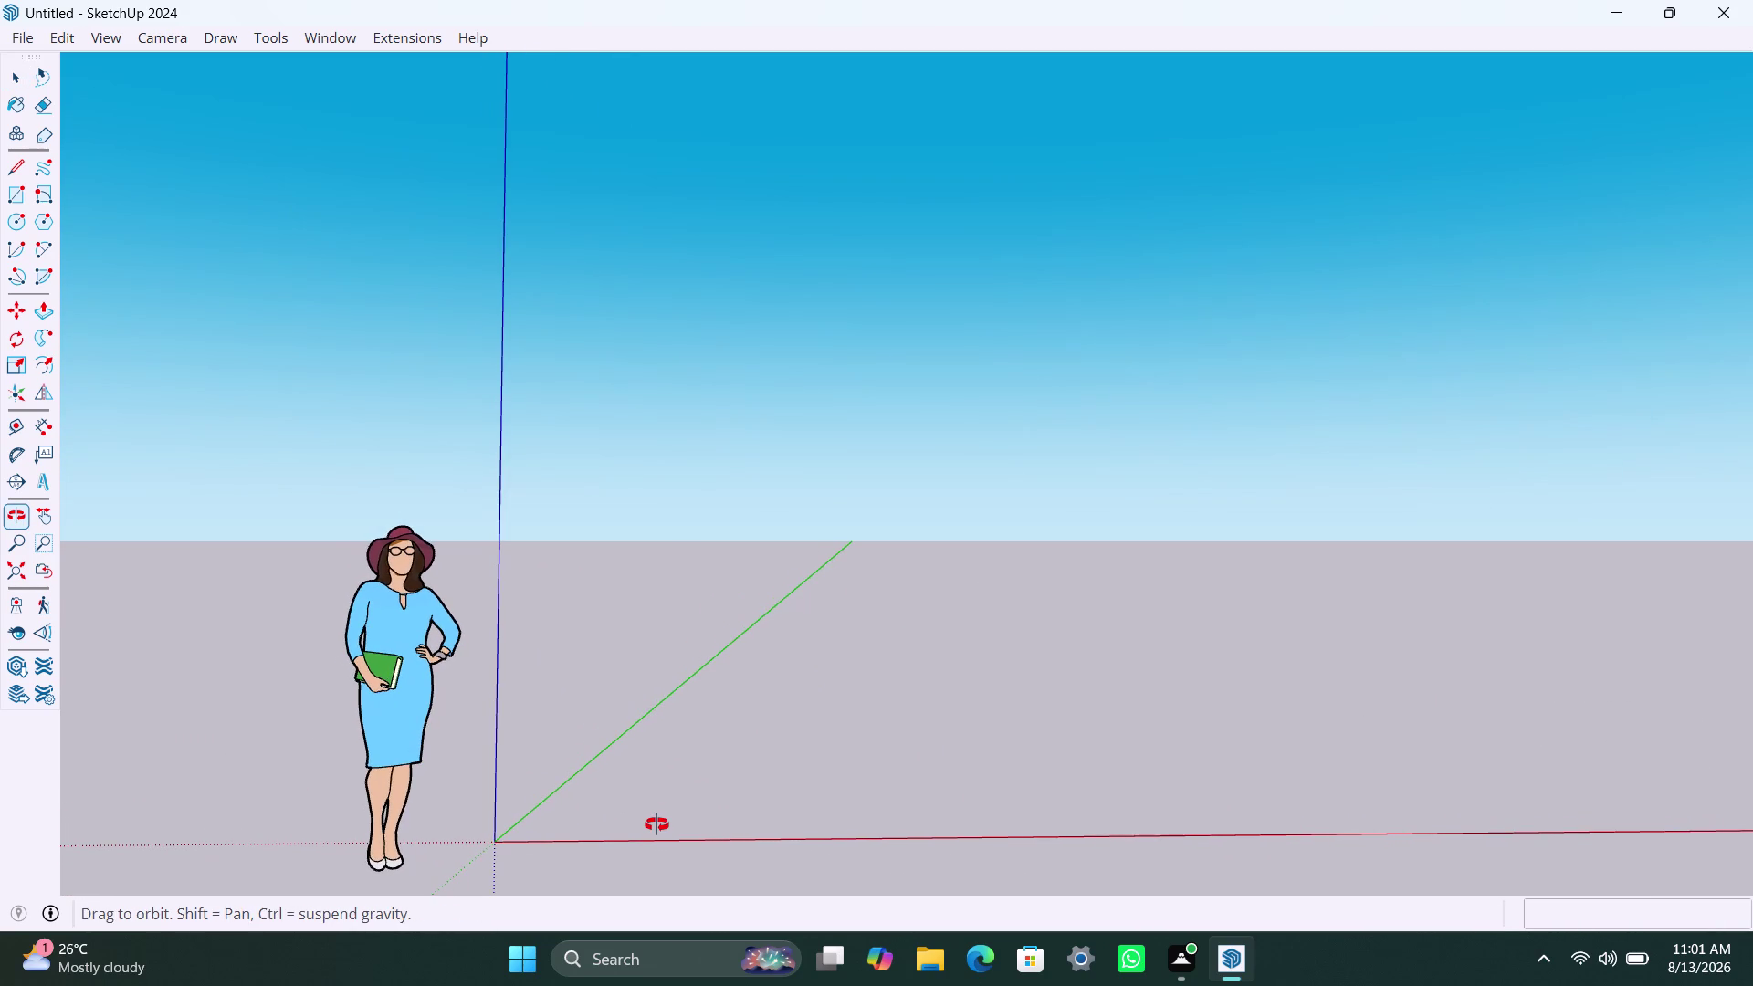
middle_drag(656, 824, 654, 823)
scroll(up, 3)
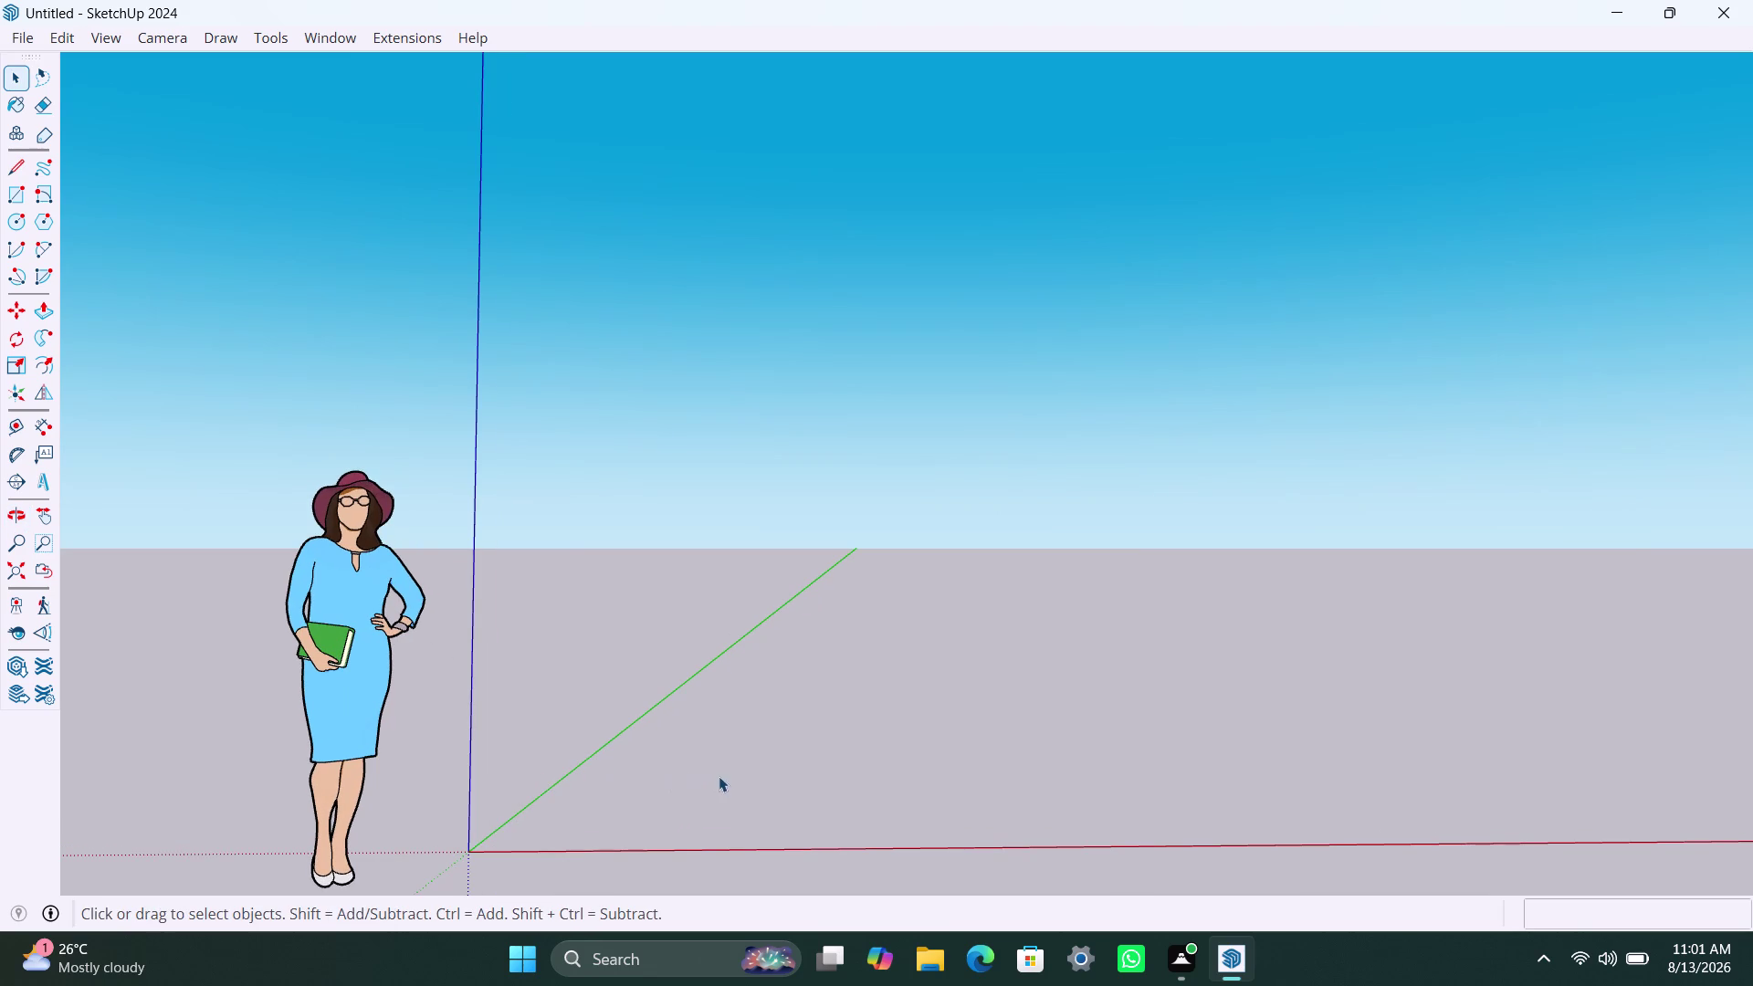
key(l)
Start a line on the red axis and enter a 3148mm length for the first edge.
key(Return)
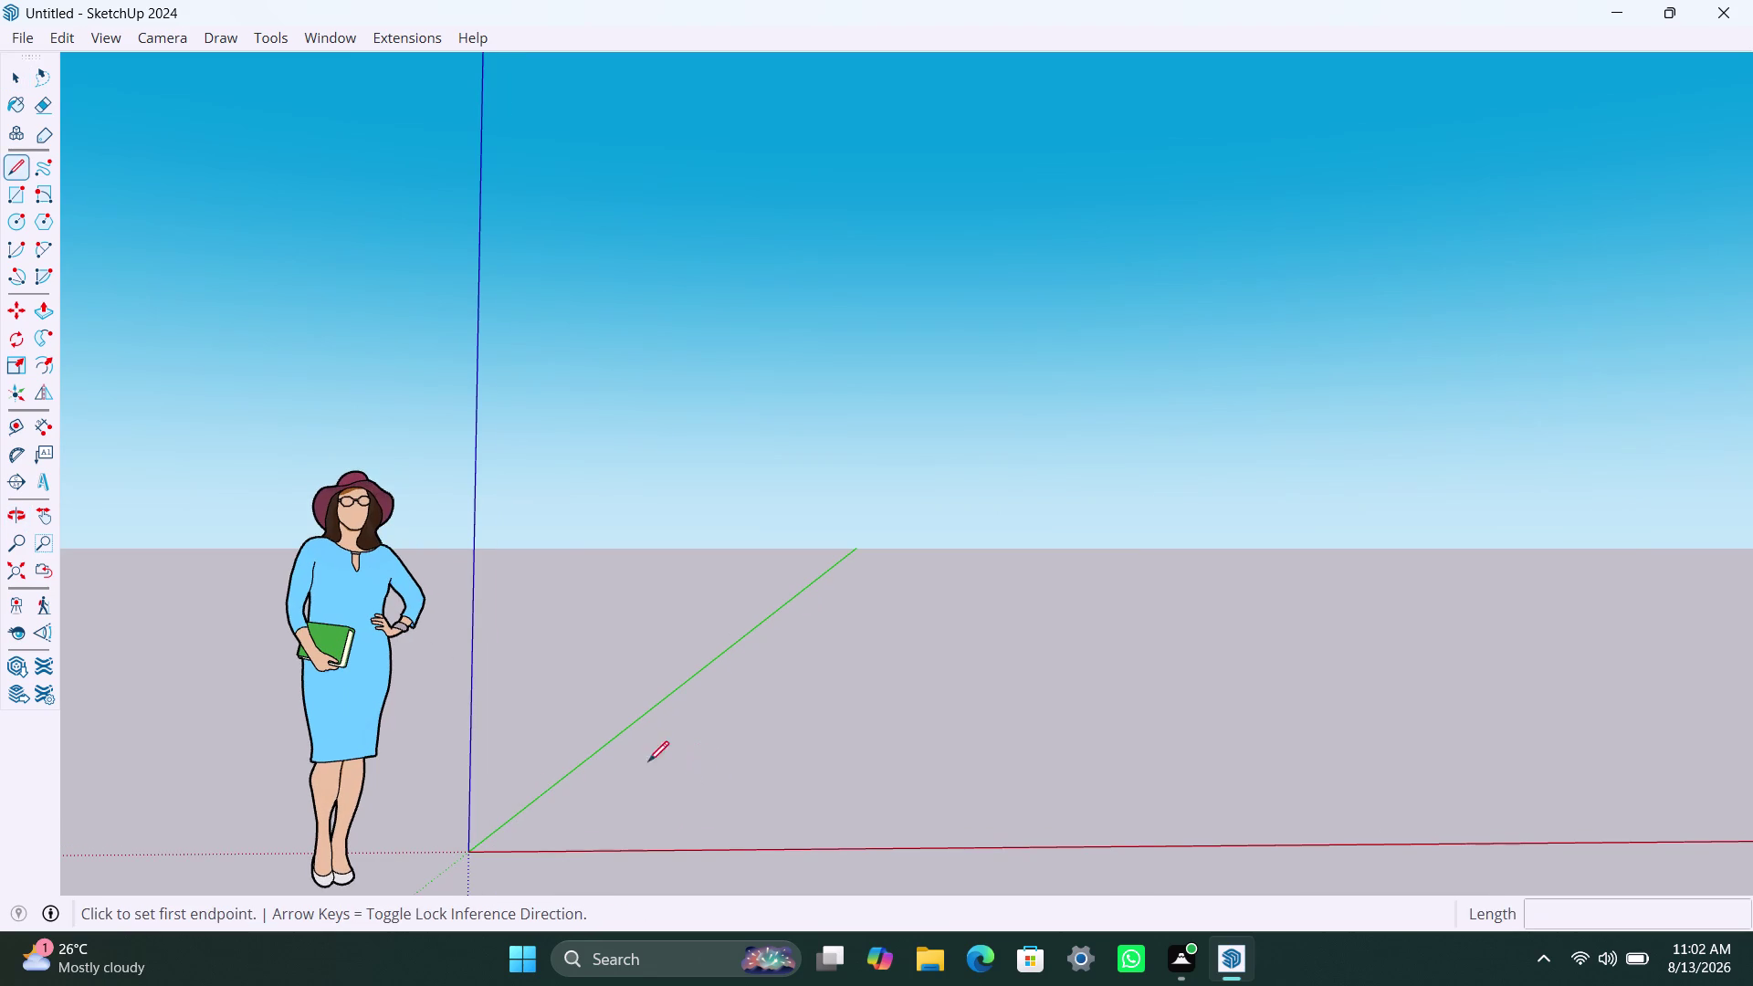
click(745, 850)
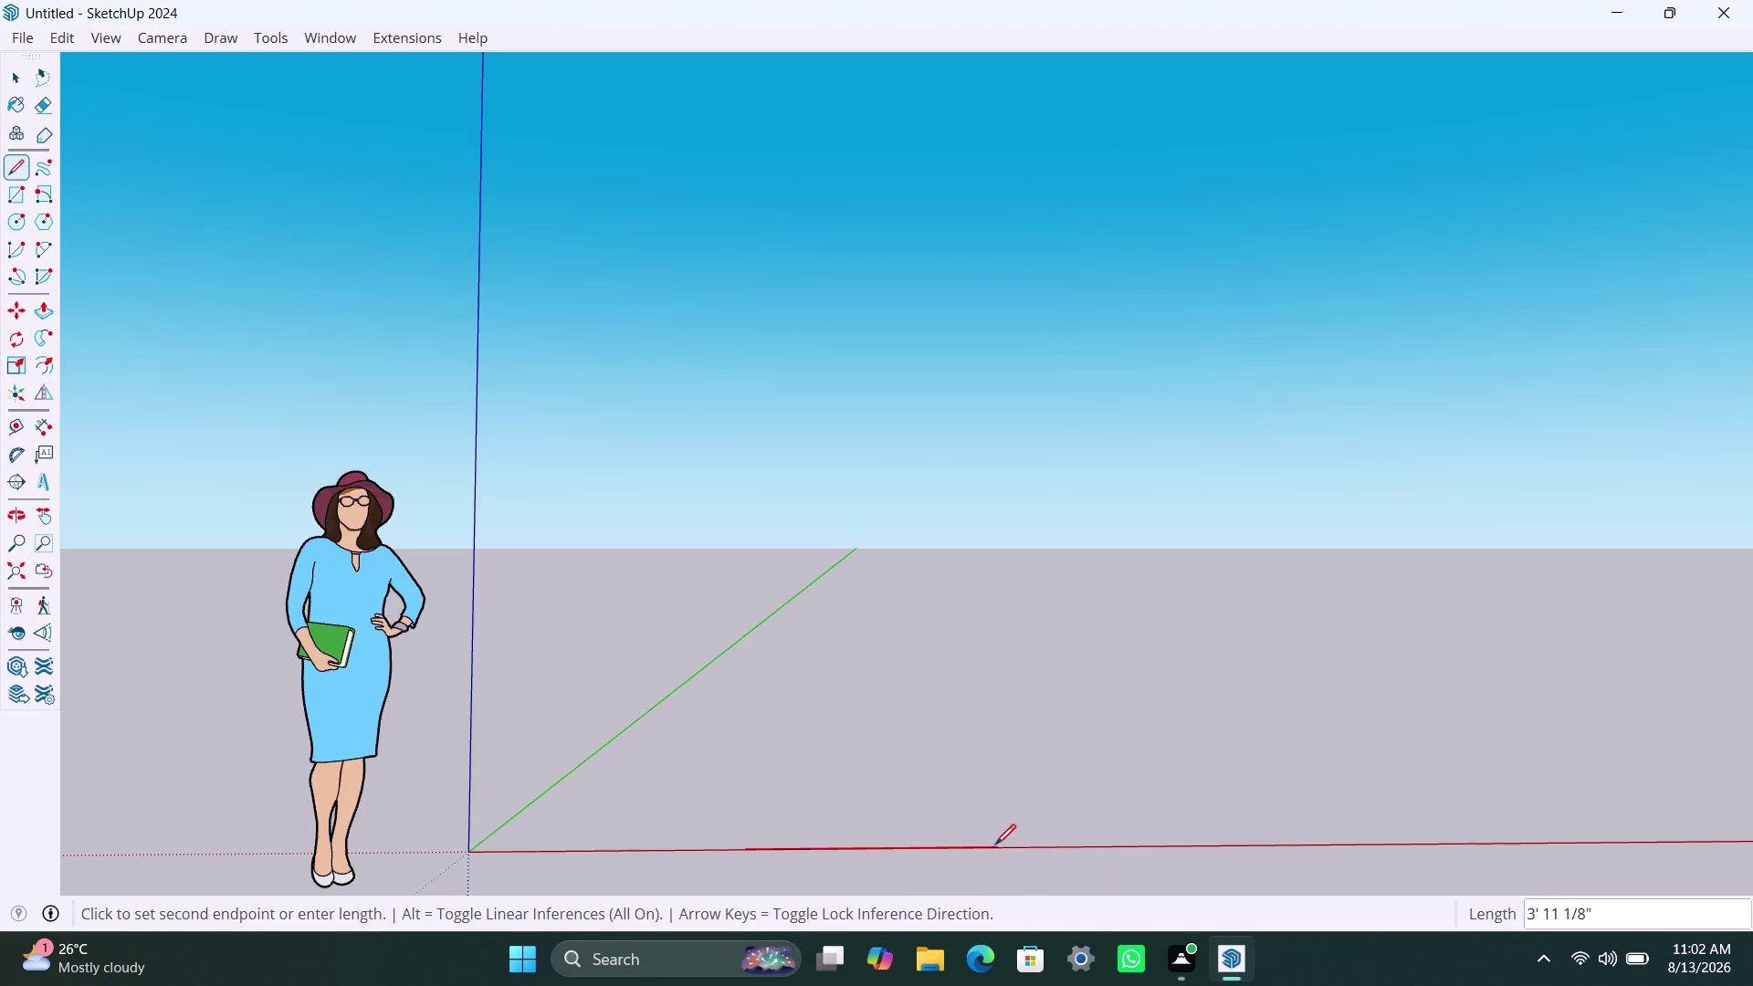
key(3)
key(1)
text(48)
key(m)
key(m)
key(Return)
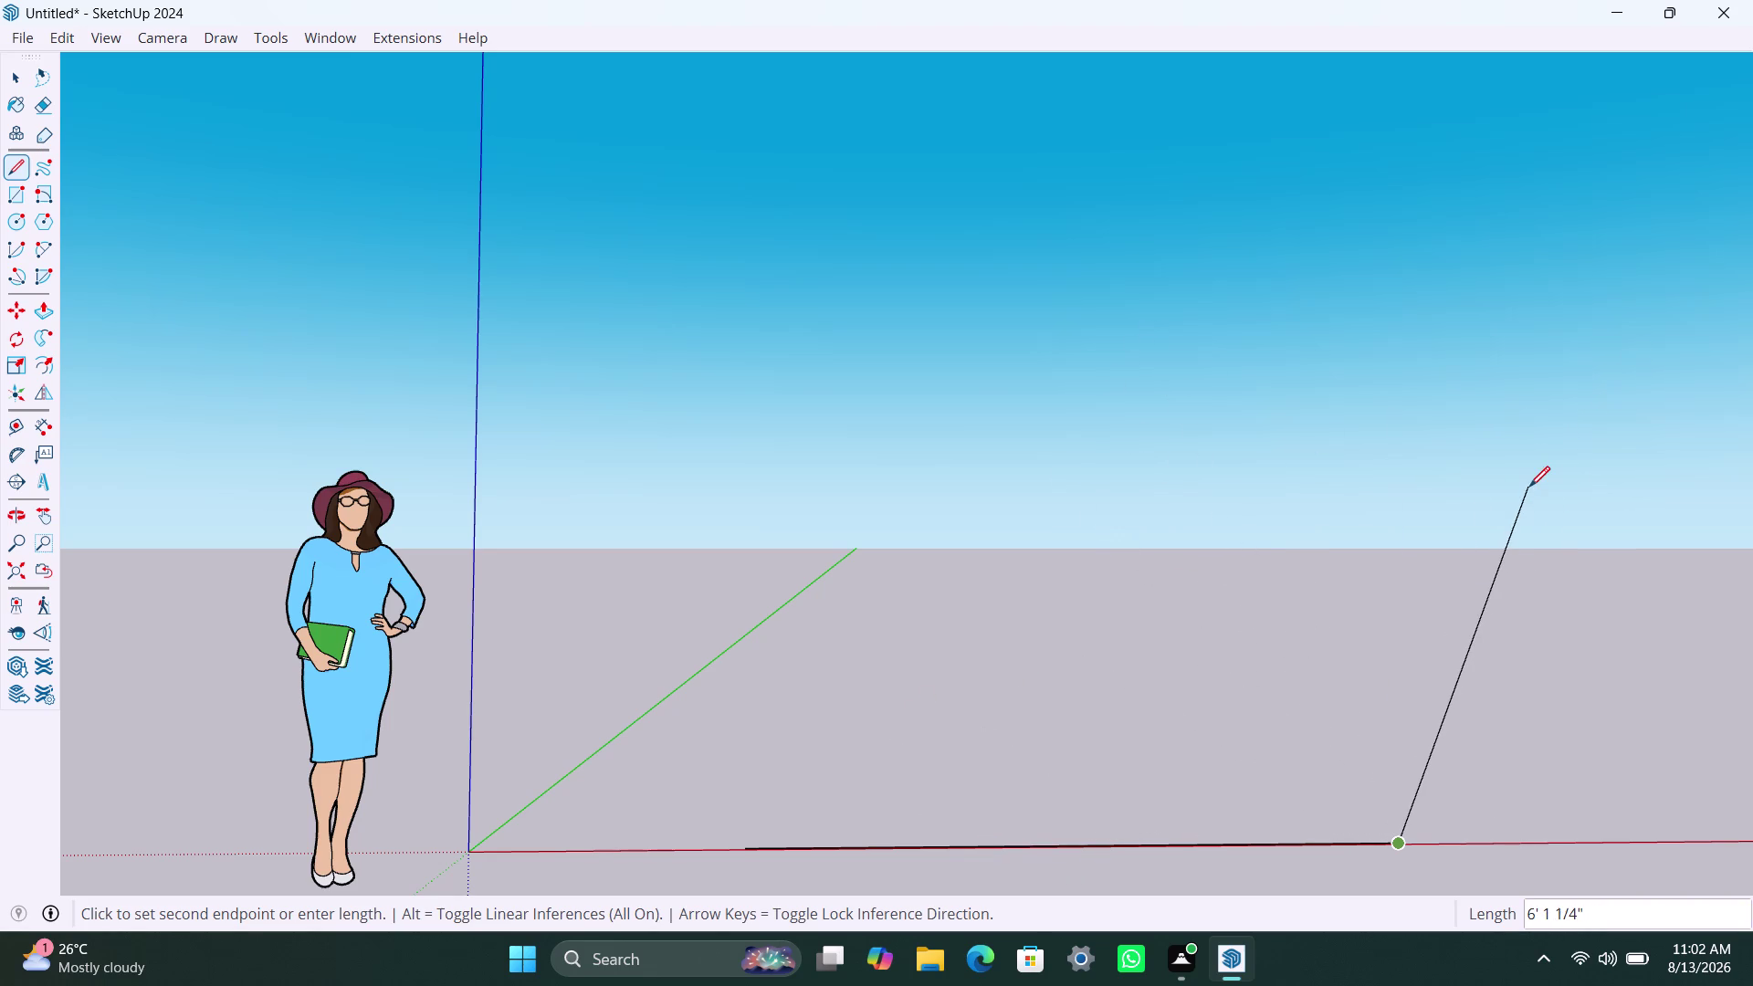
scroll(down, 3)
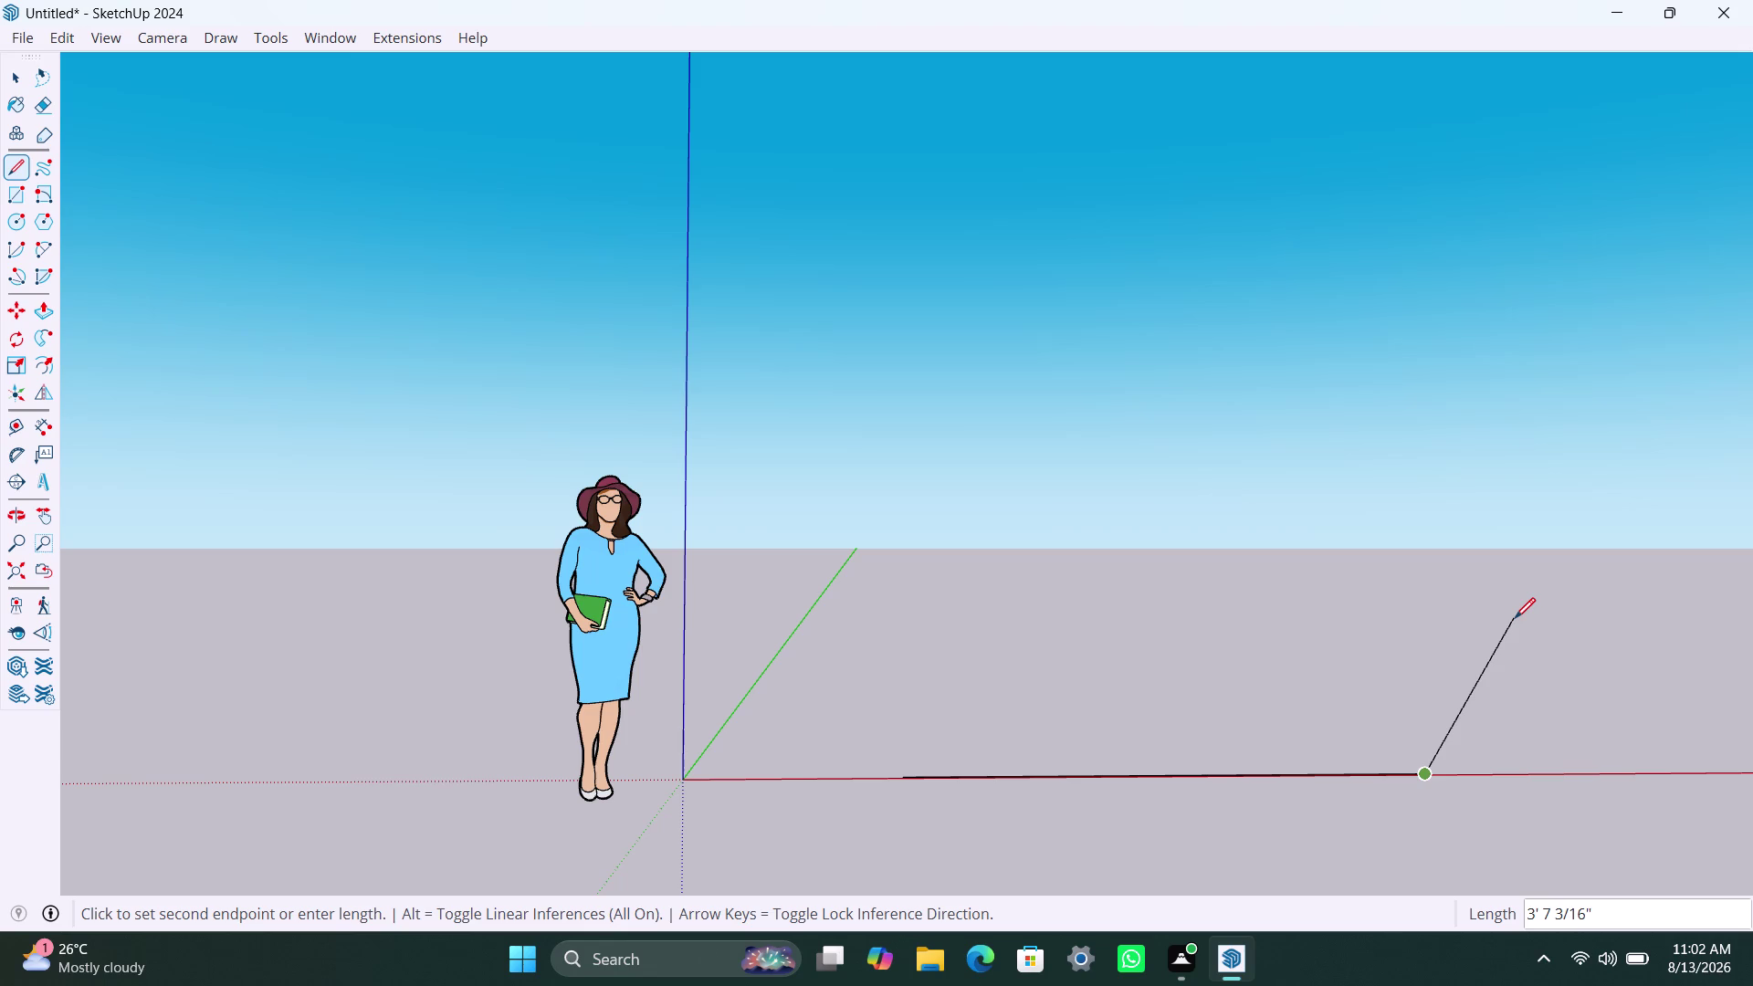
key(1)
text(748)
text(m)
text(m)
key(Return)
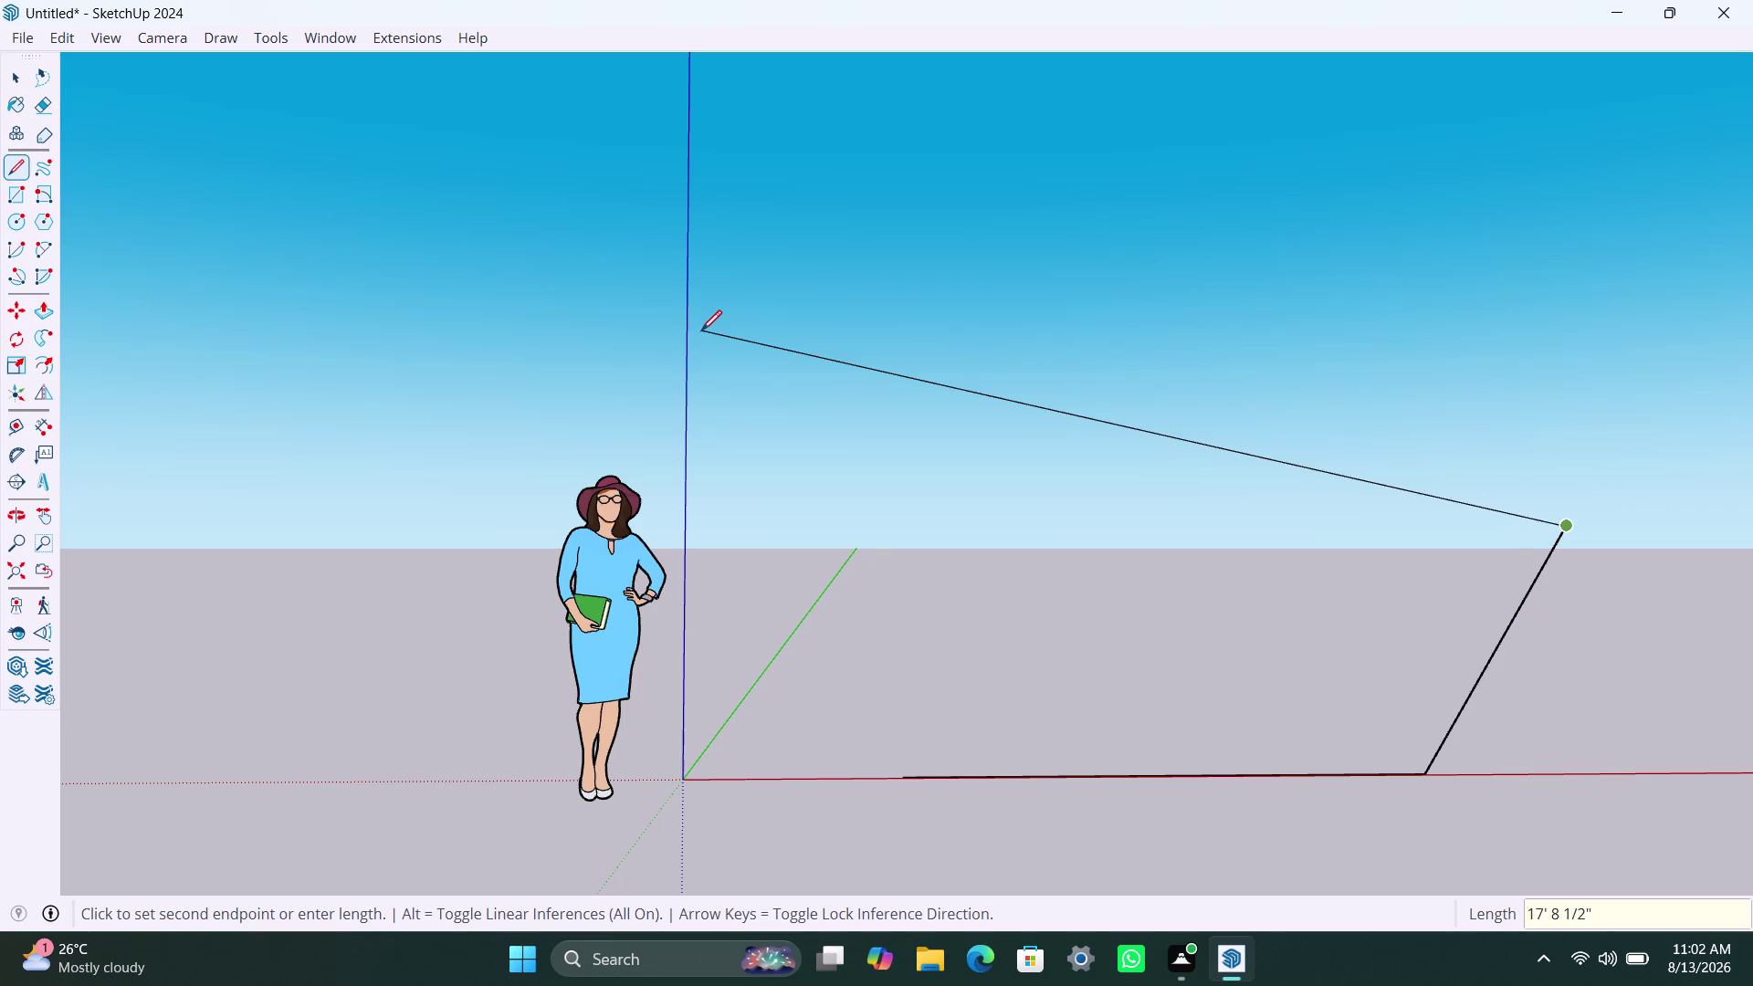
scroll(down, 3)
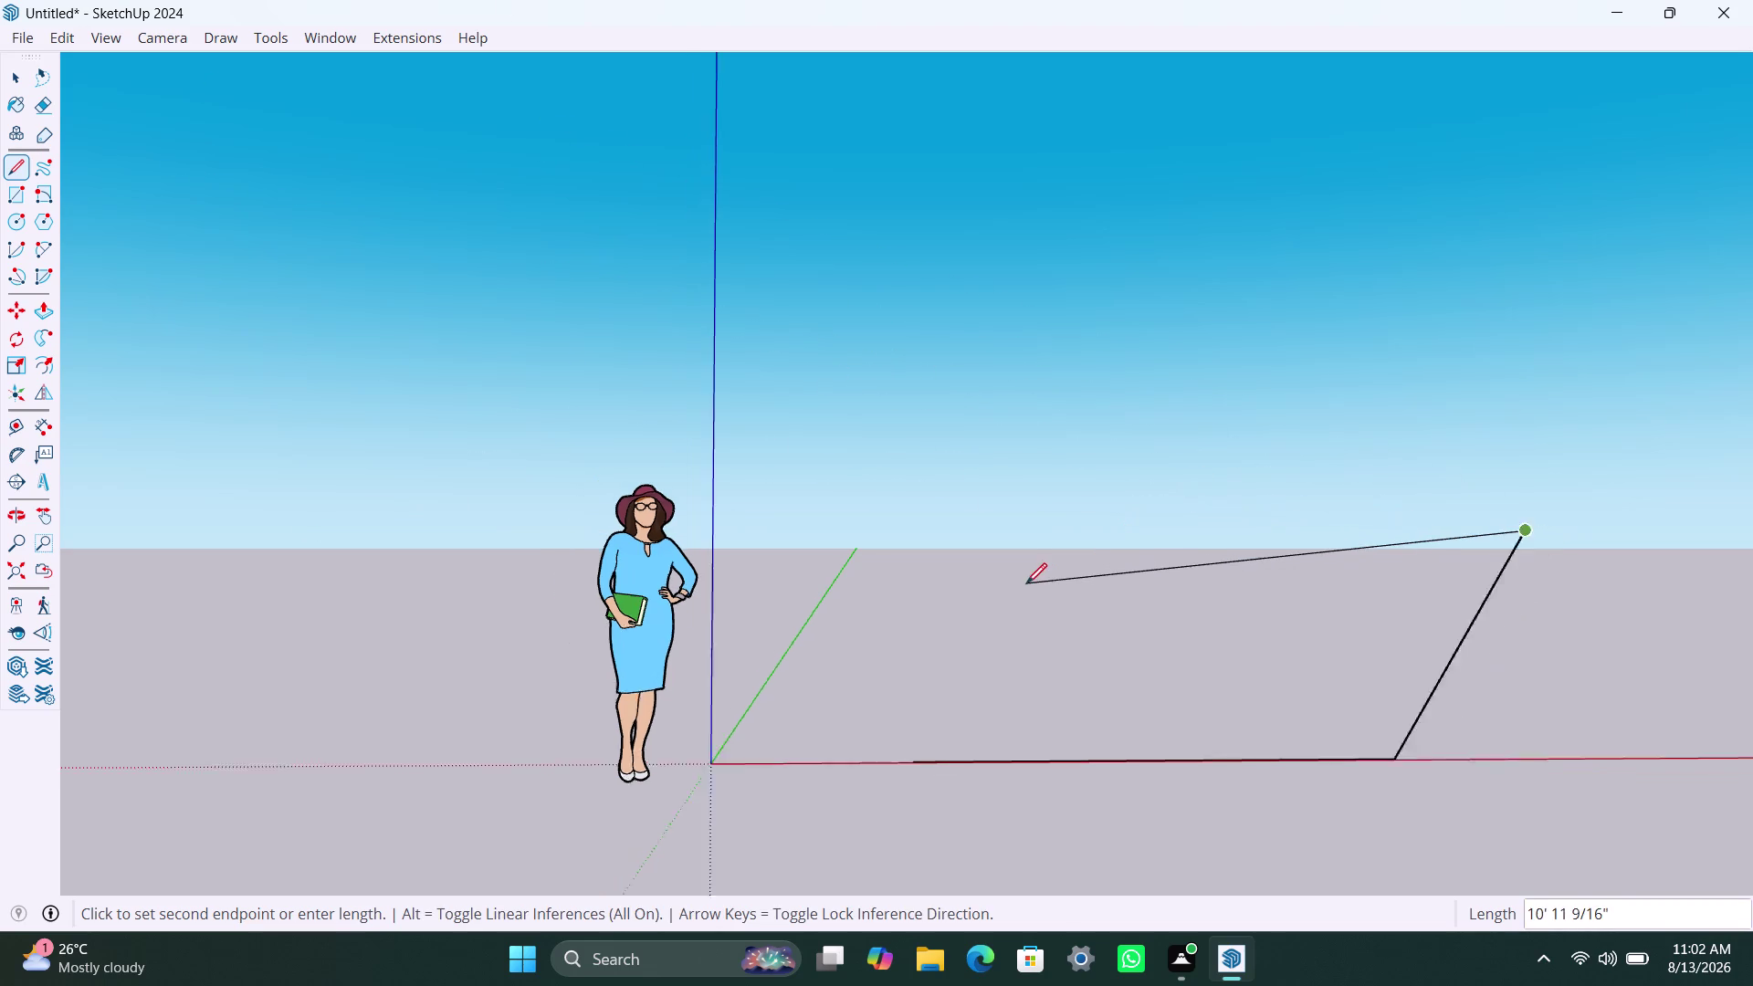
middle_drag(1002, 588, 793, 703)
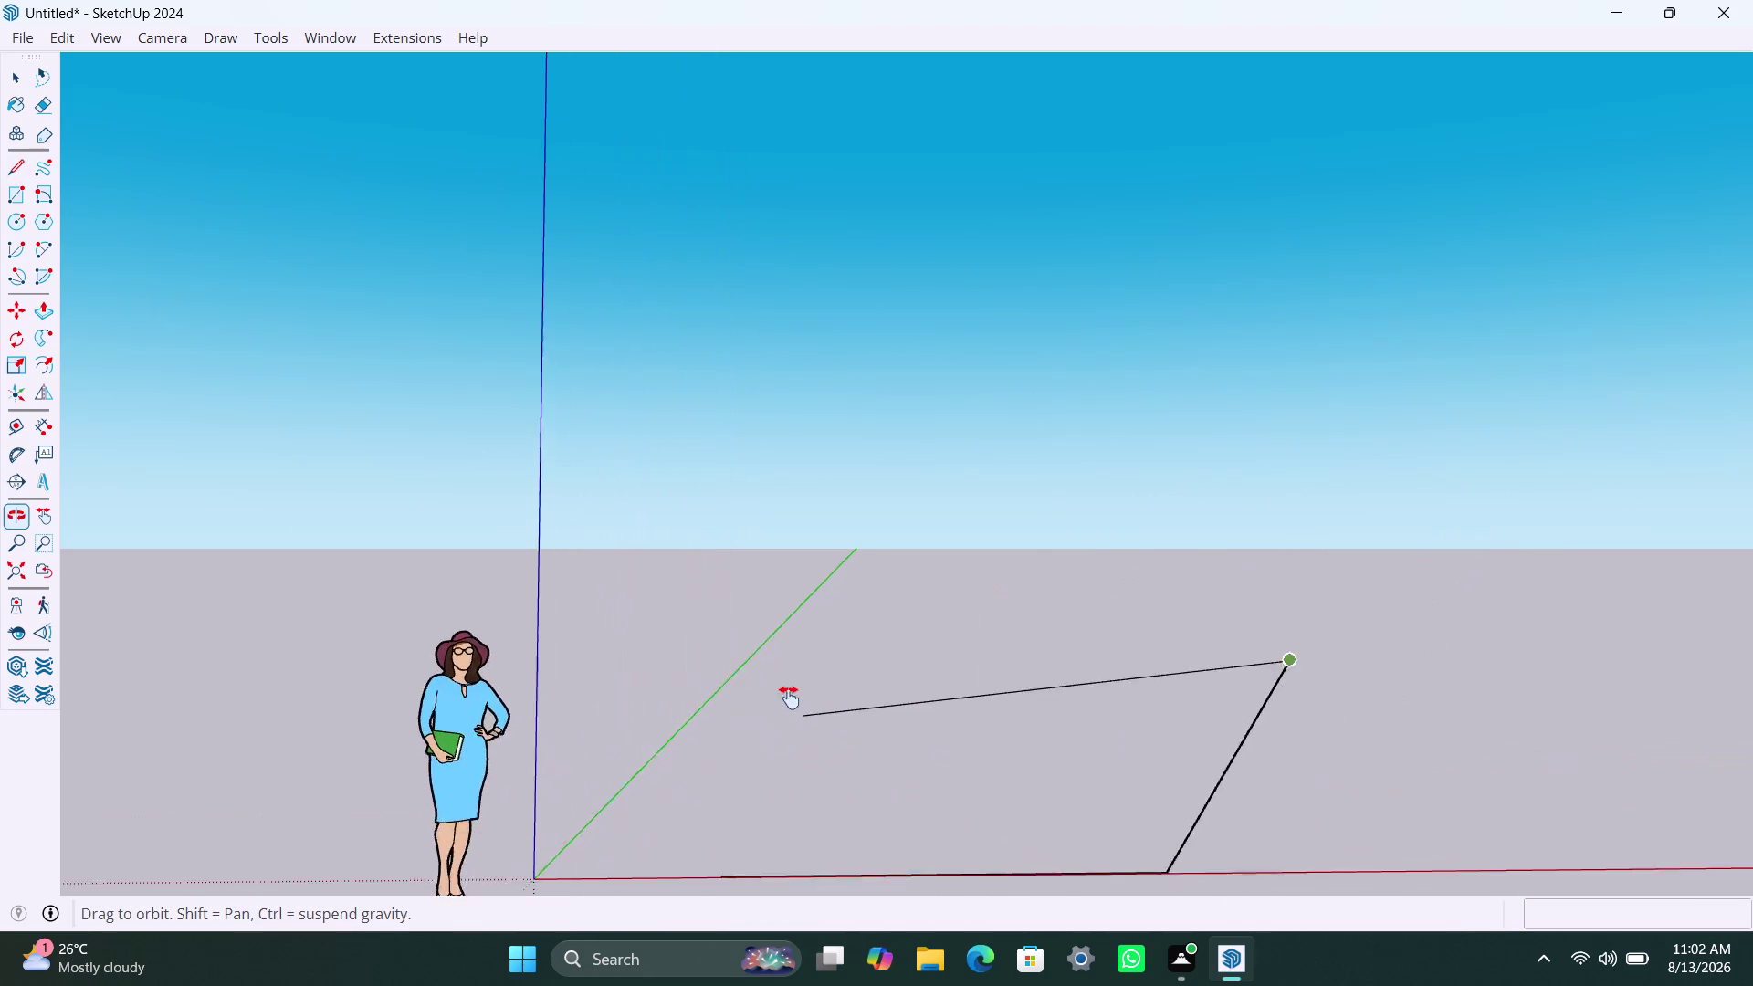
middle_drag(792, 703, 768, 687)
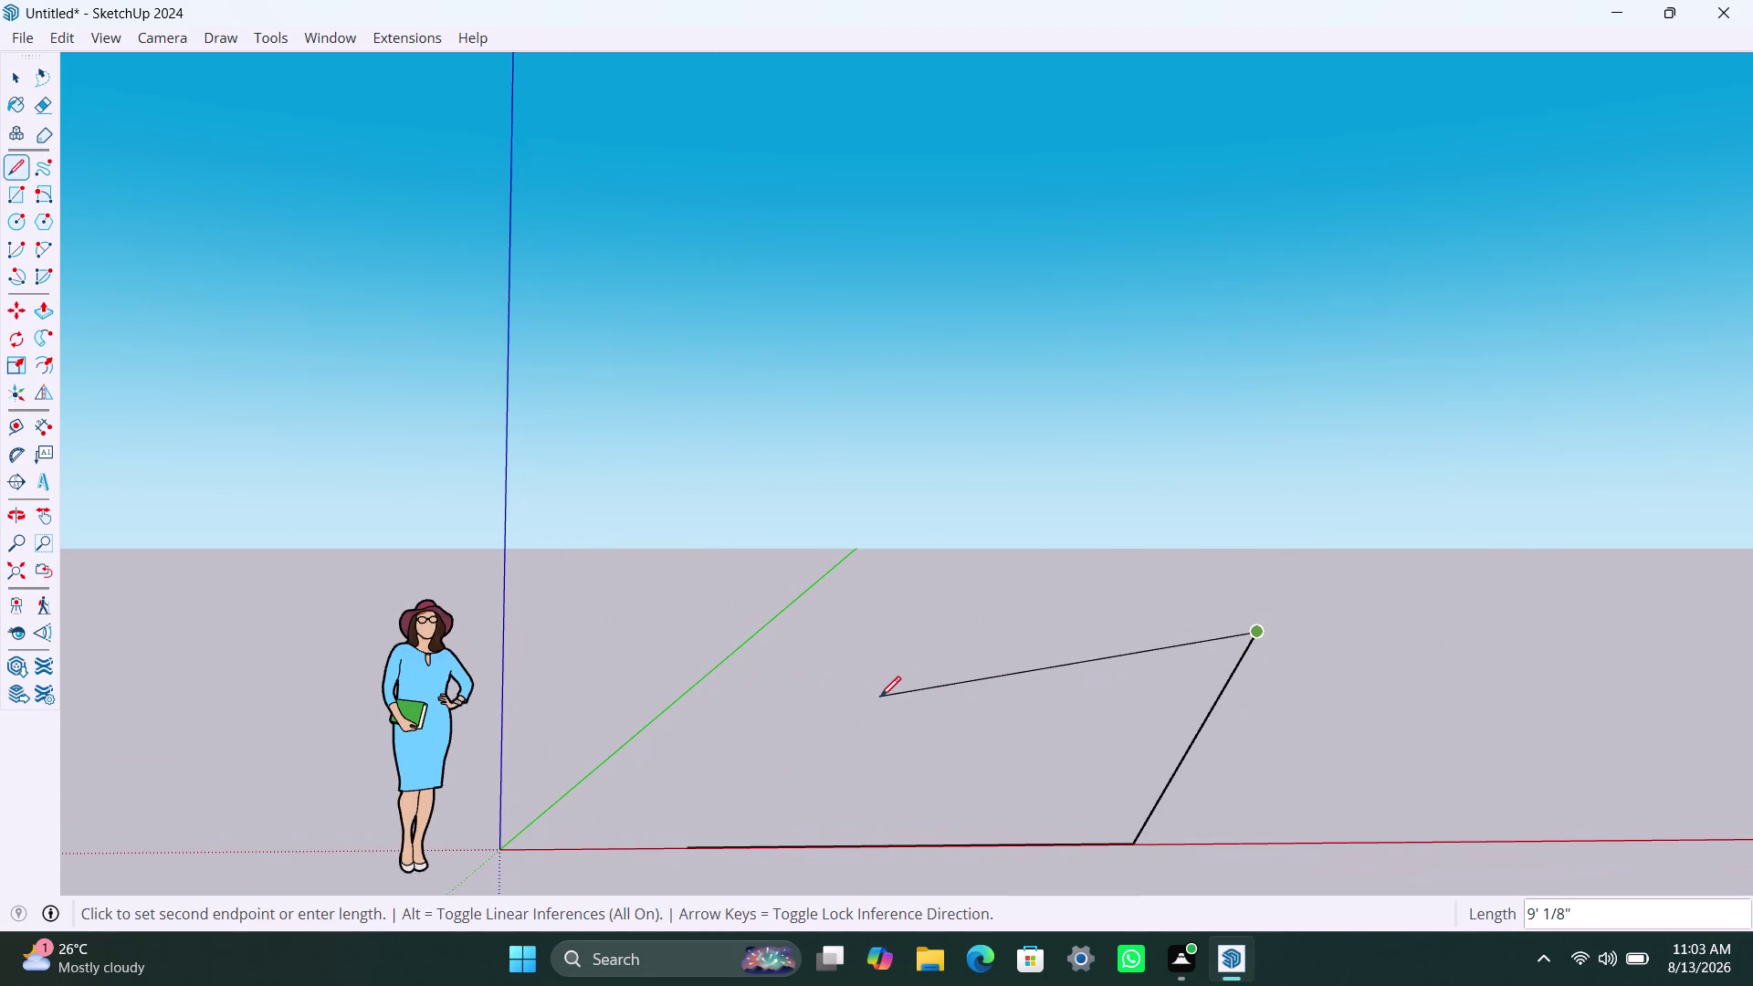
key(ctrl+z)
key(ctrl+z)
key(Right)
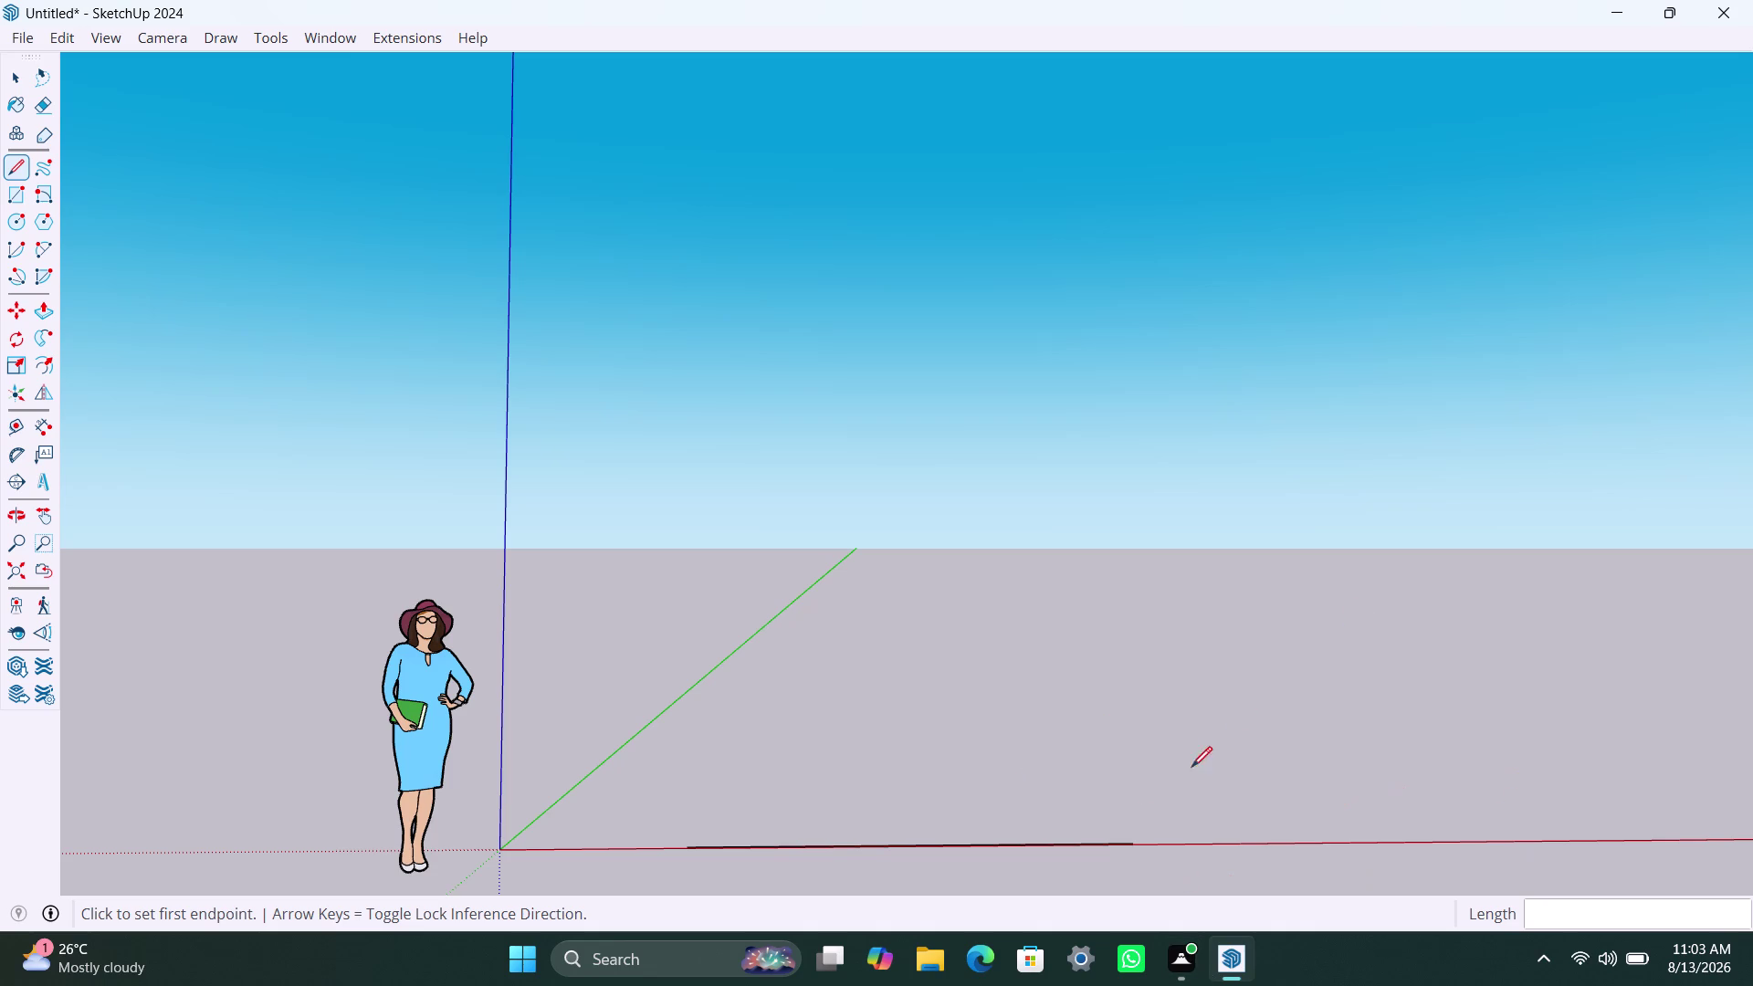
Start a new edge at the first edge's end and lock it to the green axis.
click(1135, 841)
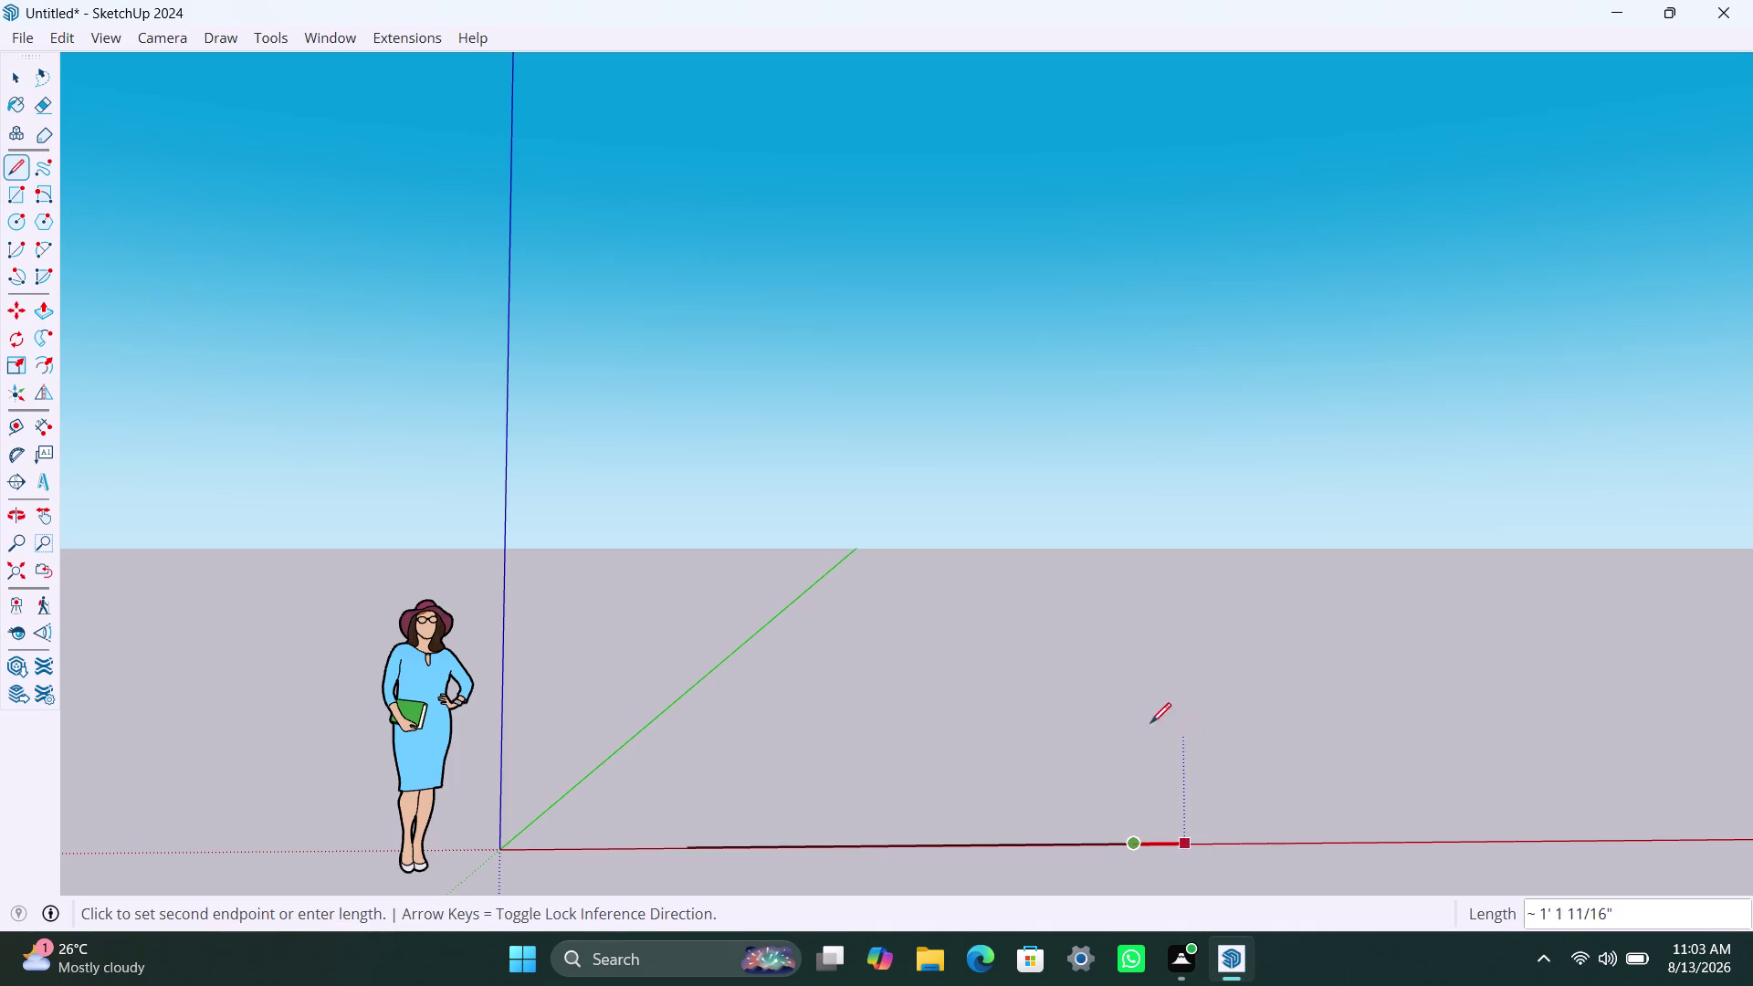
key(Right)
key(Down)
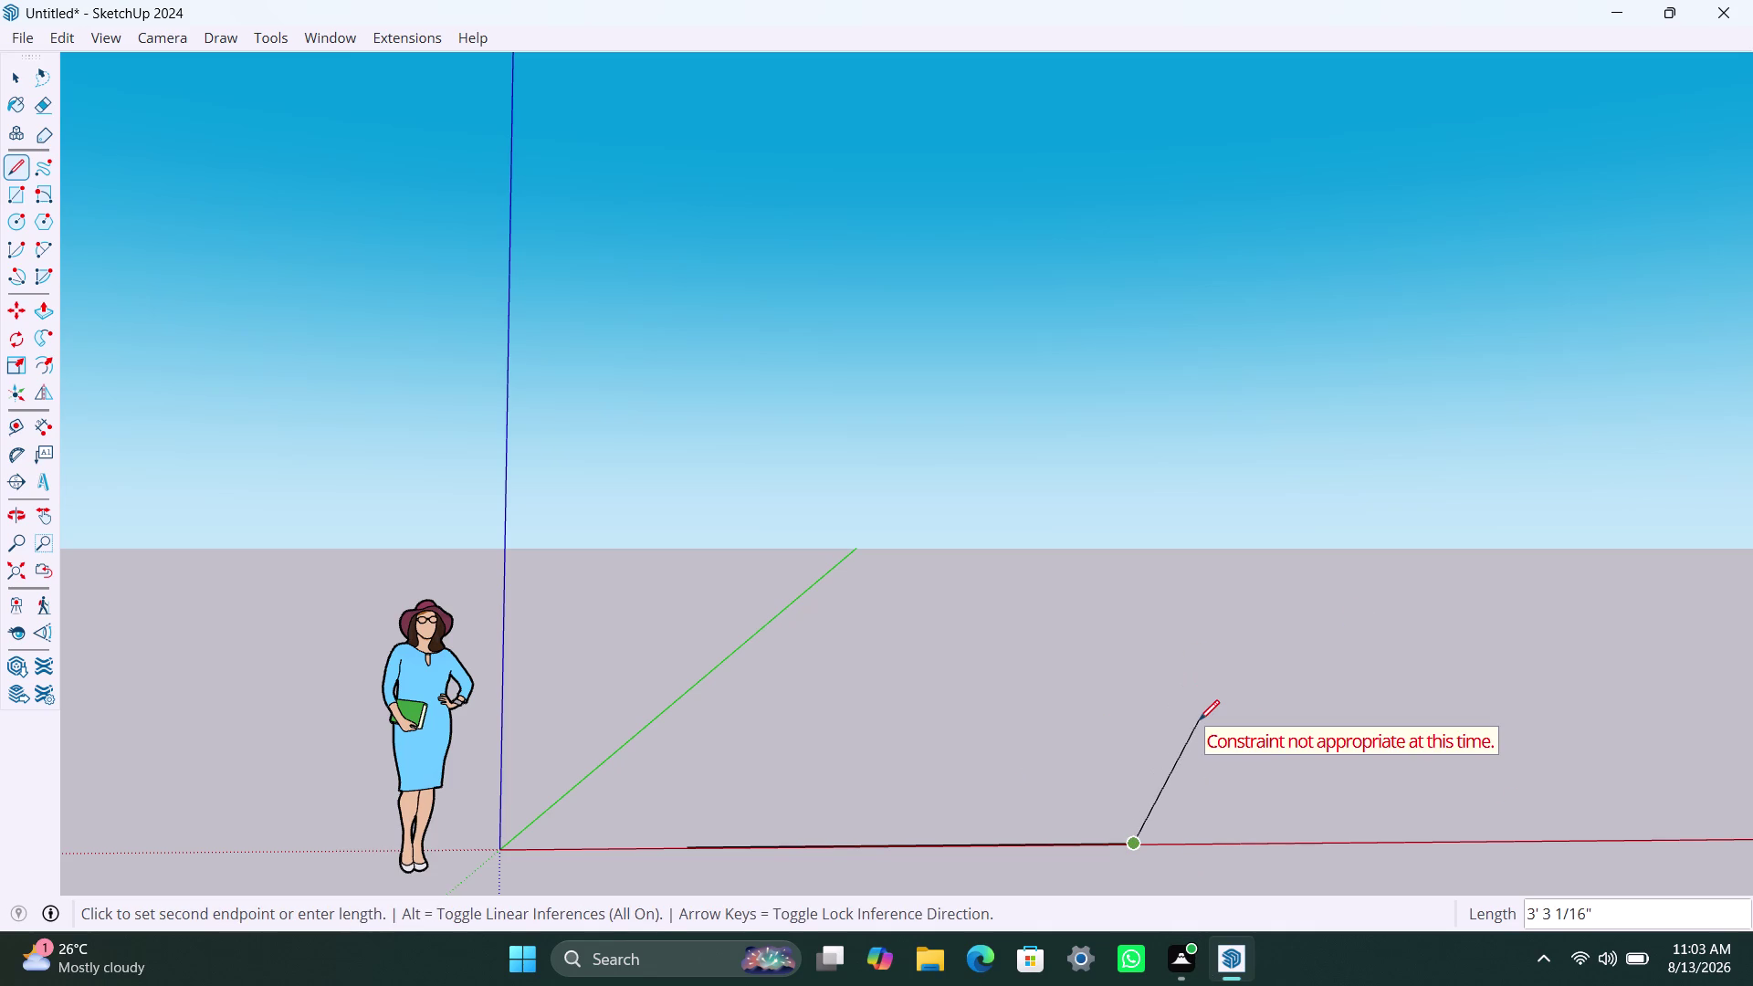
key(Left)
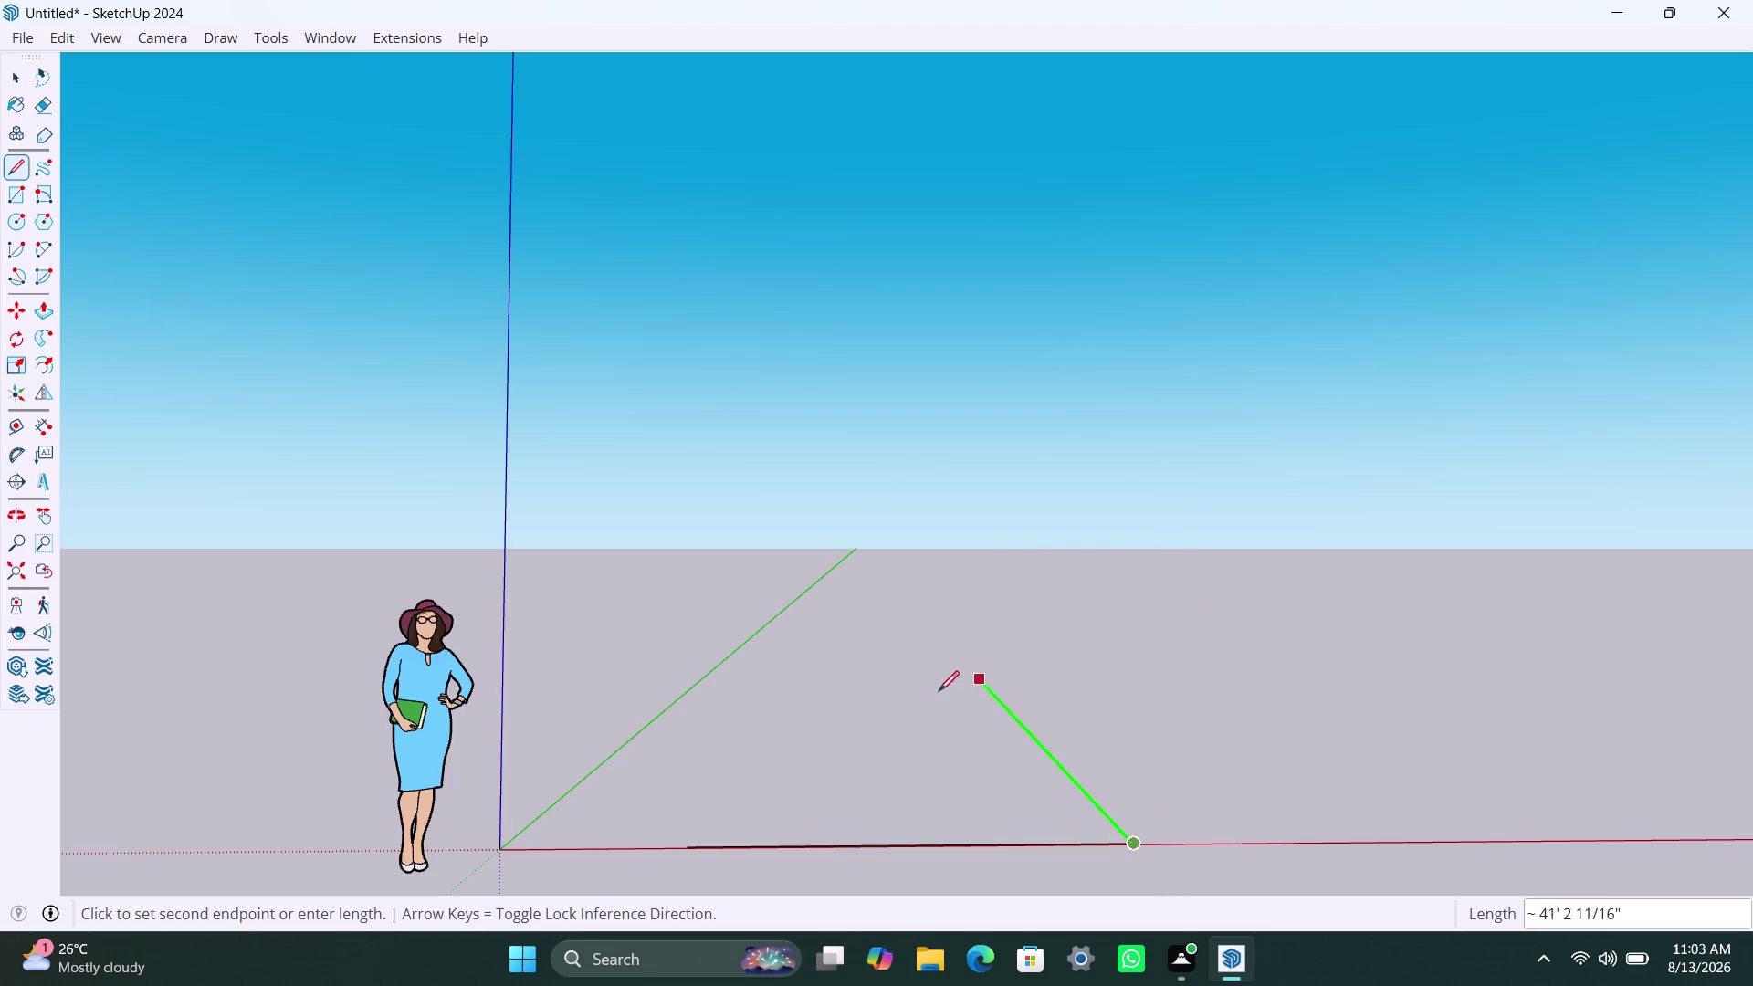
Orbit and zoom to a top-down view of the outline, then begin typing the edge length.
scroll(up, 3)
scroll(up, 3)
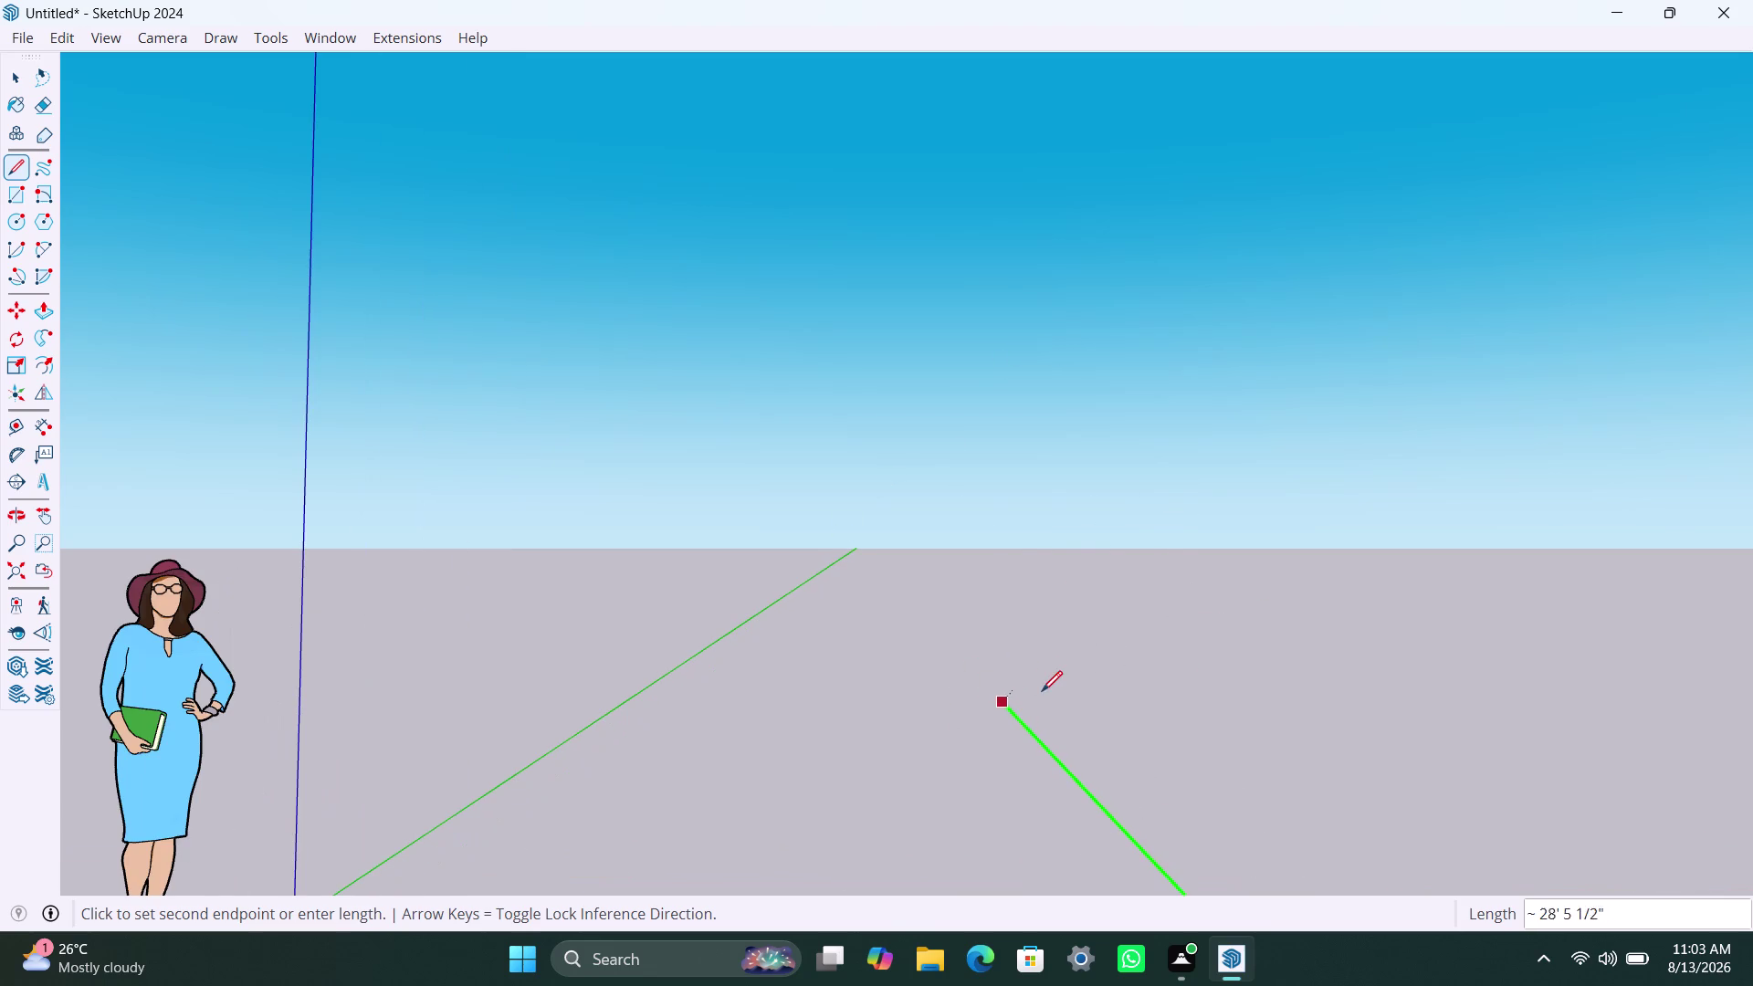
scroll(down, 3)
scroll(down, 3)
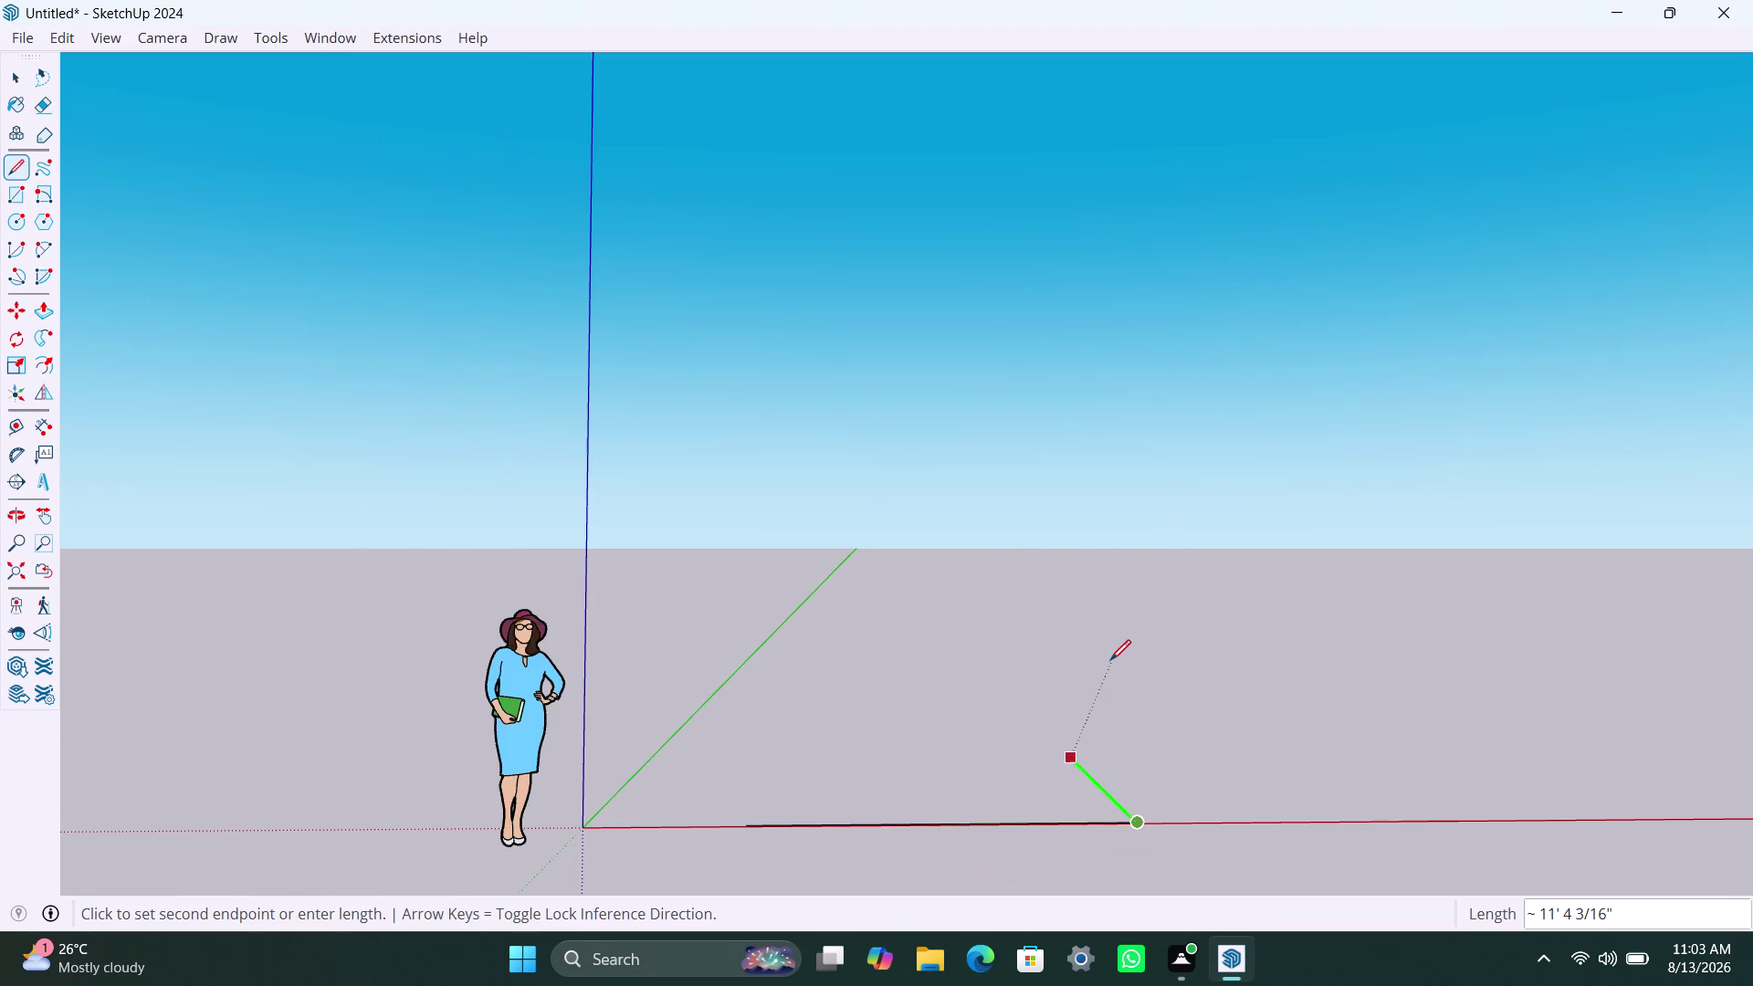
scroll(up, 3)
scroll(up, 3)
middle_drag(1109, 659, 1047, 631)
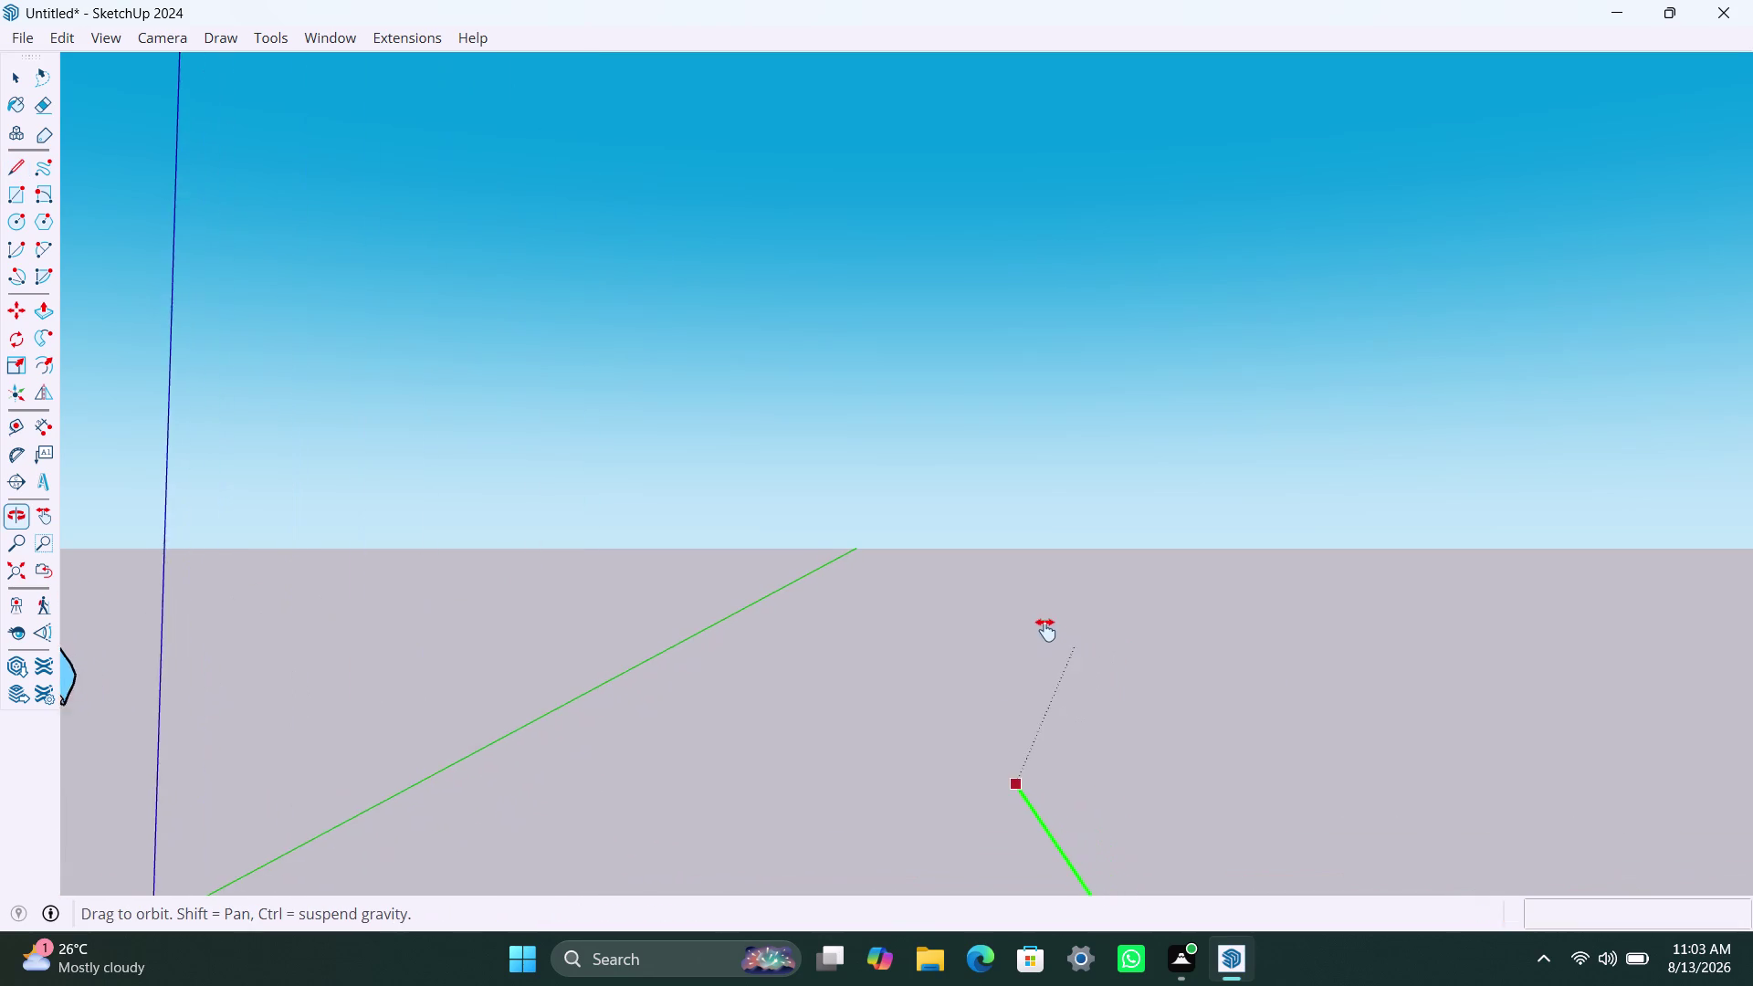
middle_drag(1047, 631, 962, 811)
scroll(down, 3)
middle_drag(963, 496, 939, 598)
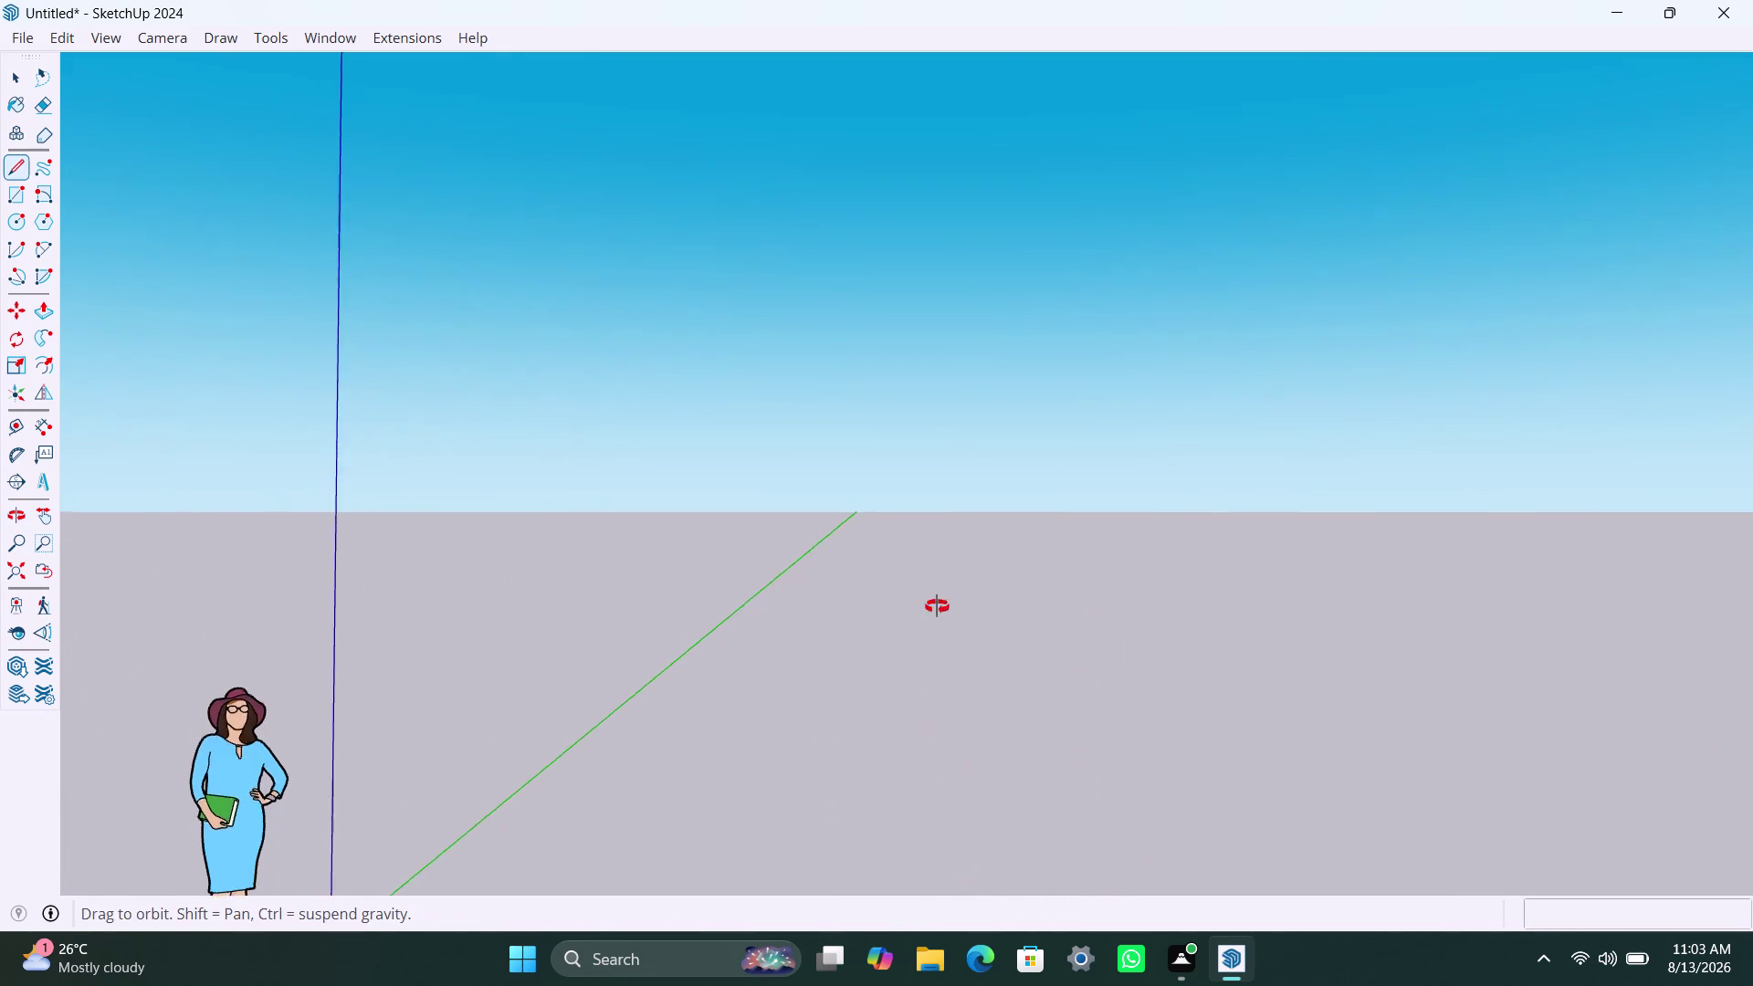
middle_drag(940, 599, 857, 859)
middle_drag(854, 862, 838, 884)
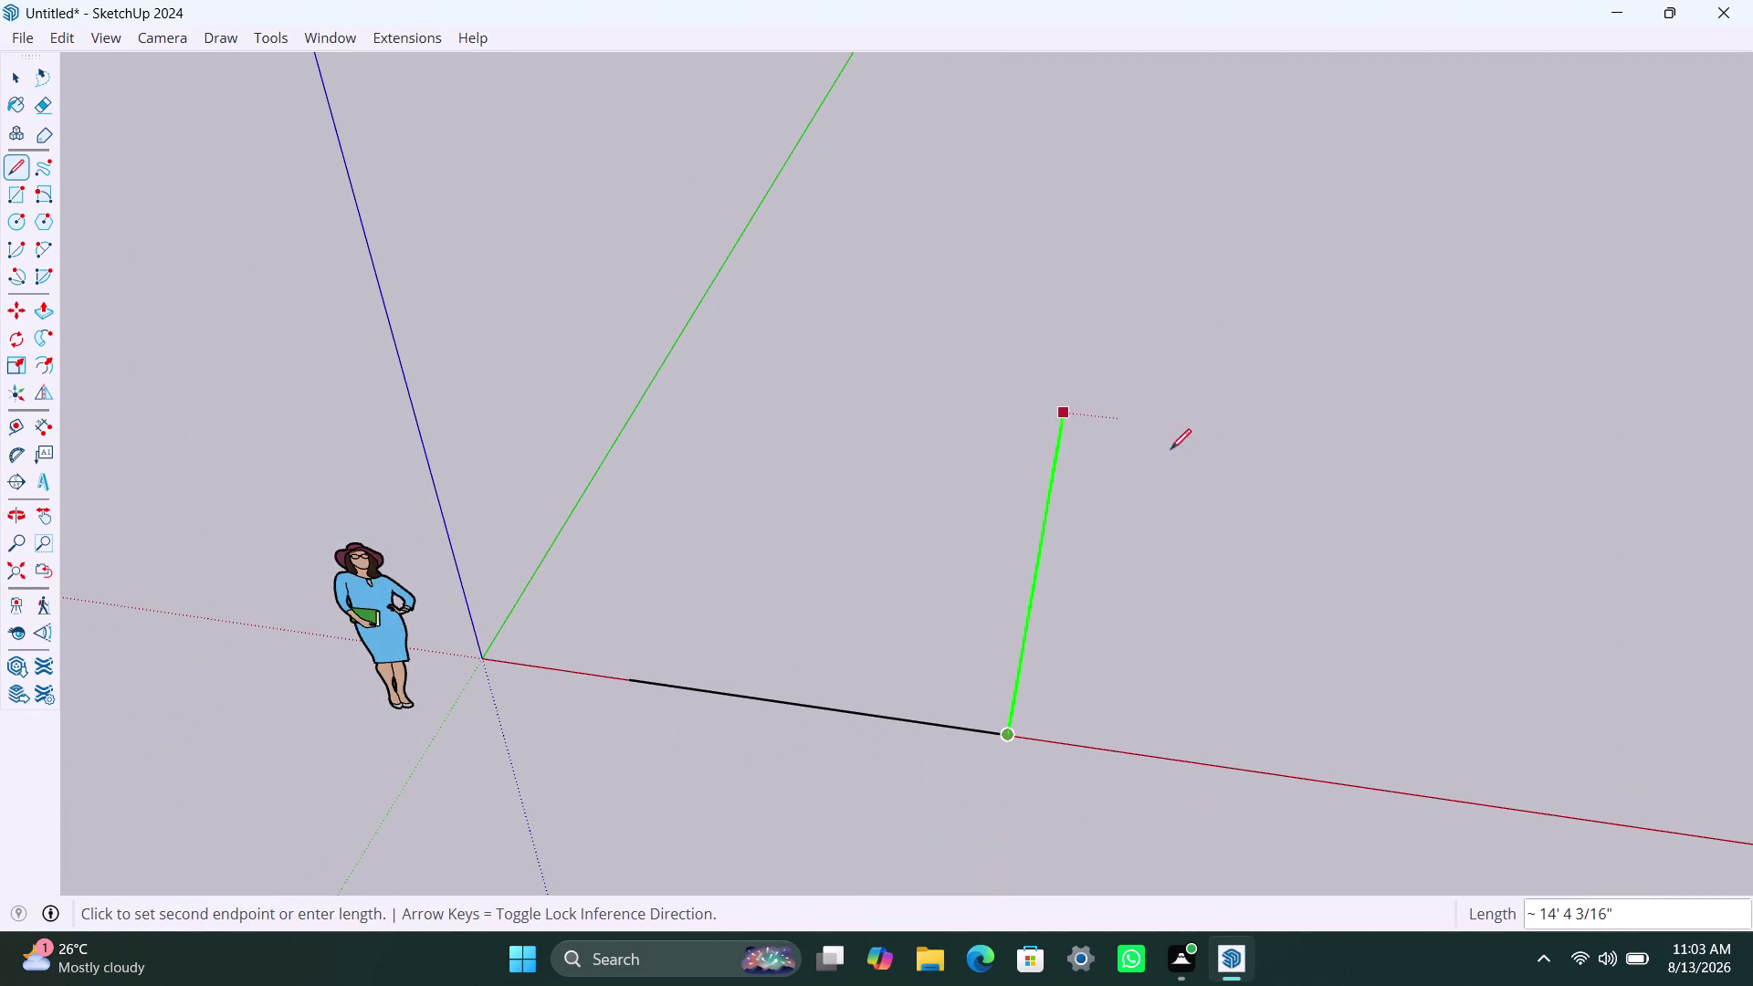
scroll(down, 3)
middle_drag(1071, 503, 1000, 647)
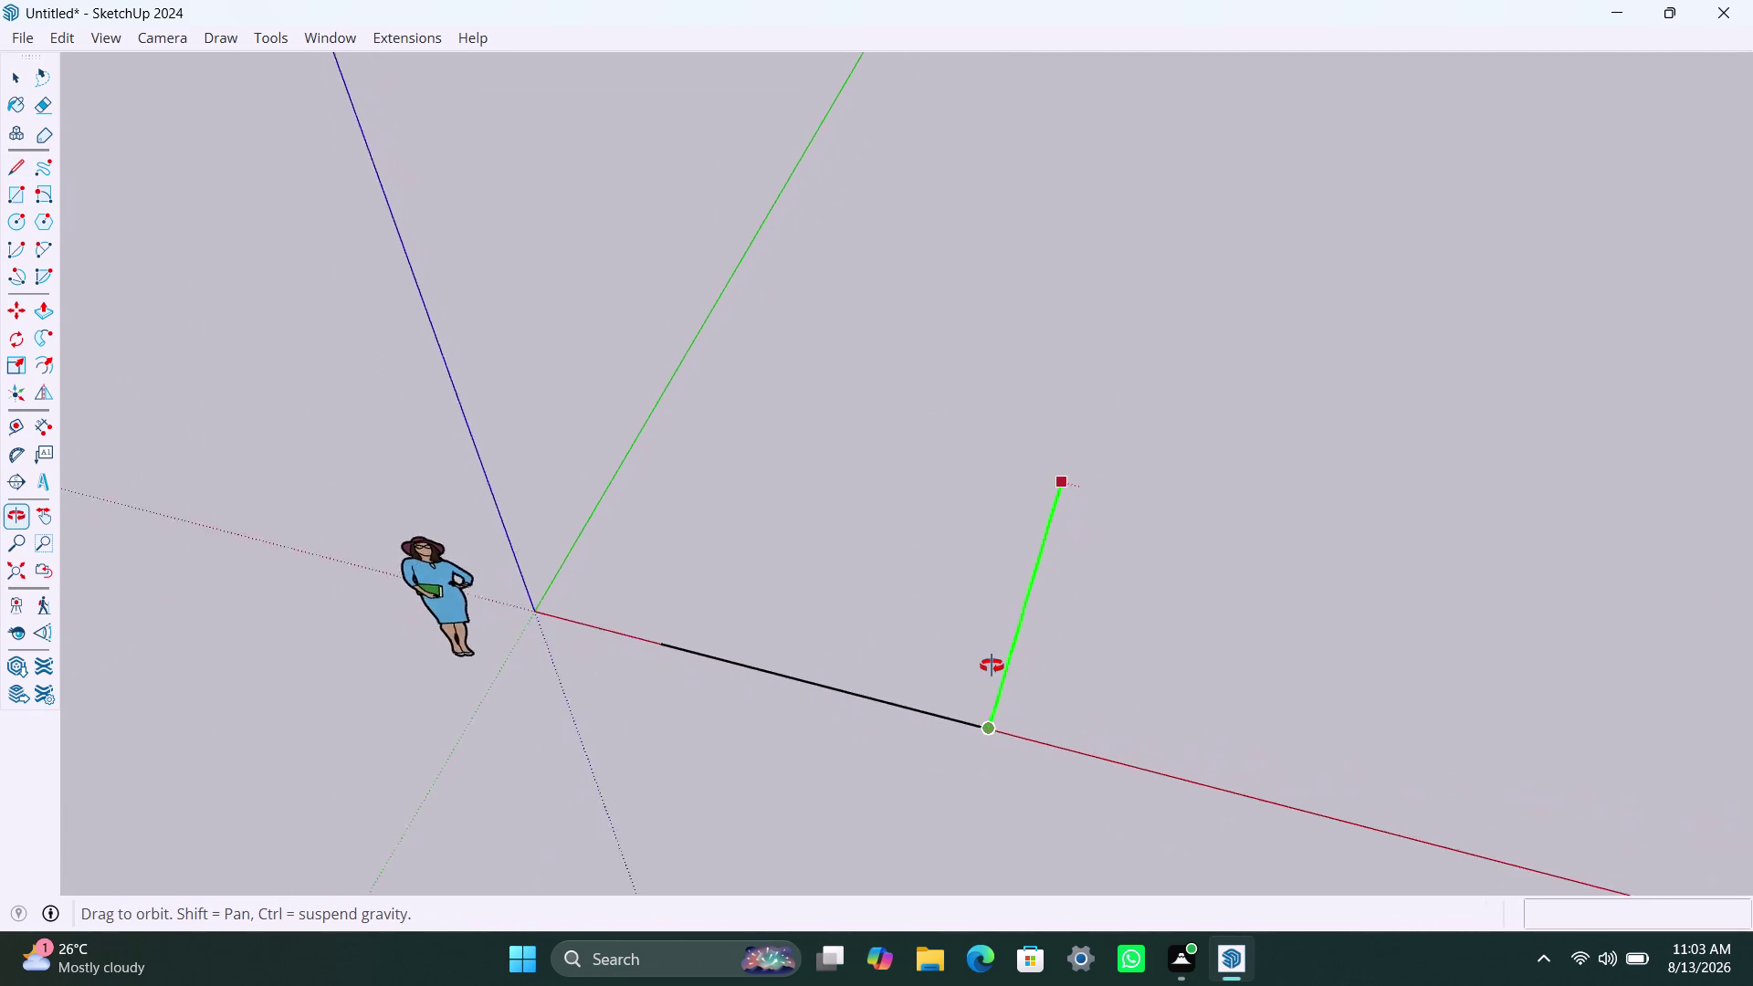
middle_drag(1001, 647, 1162, 671)
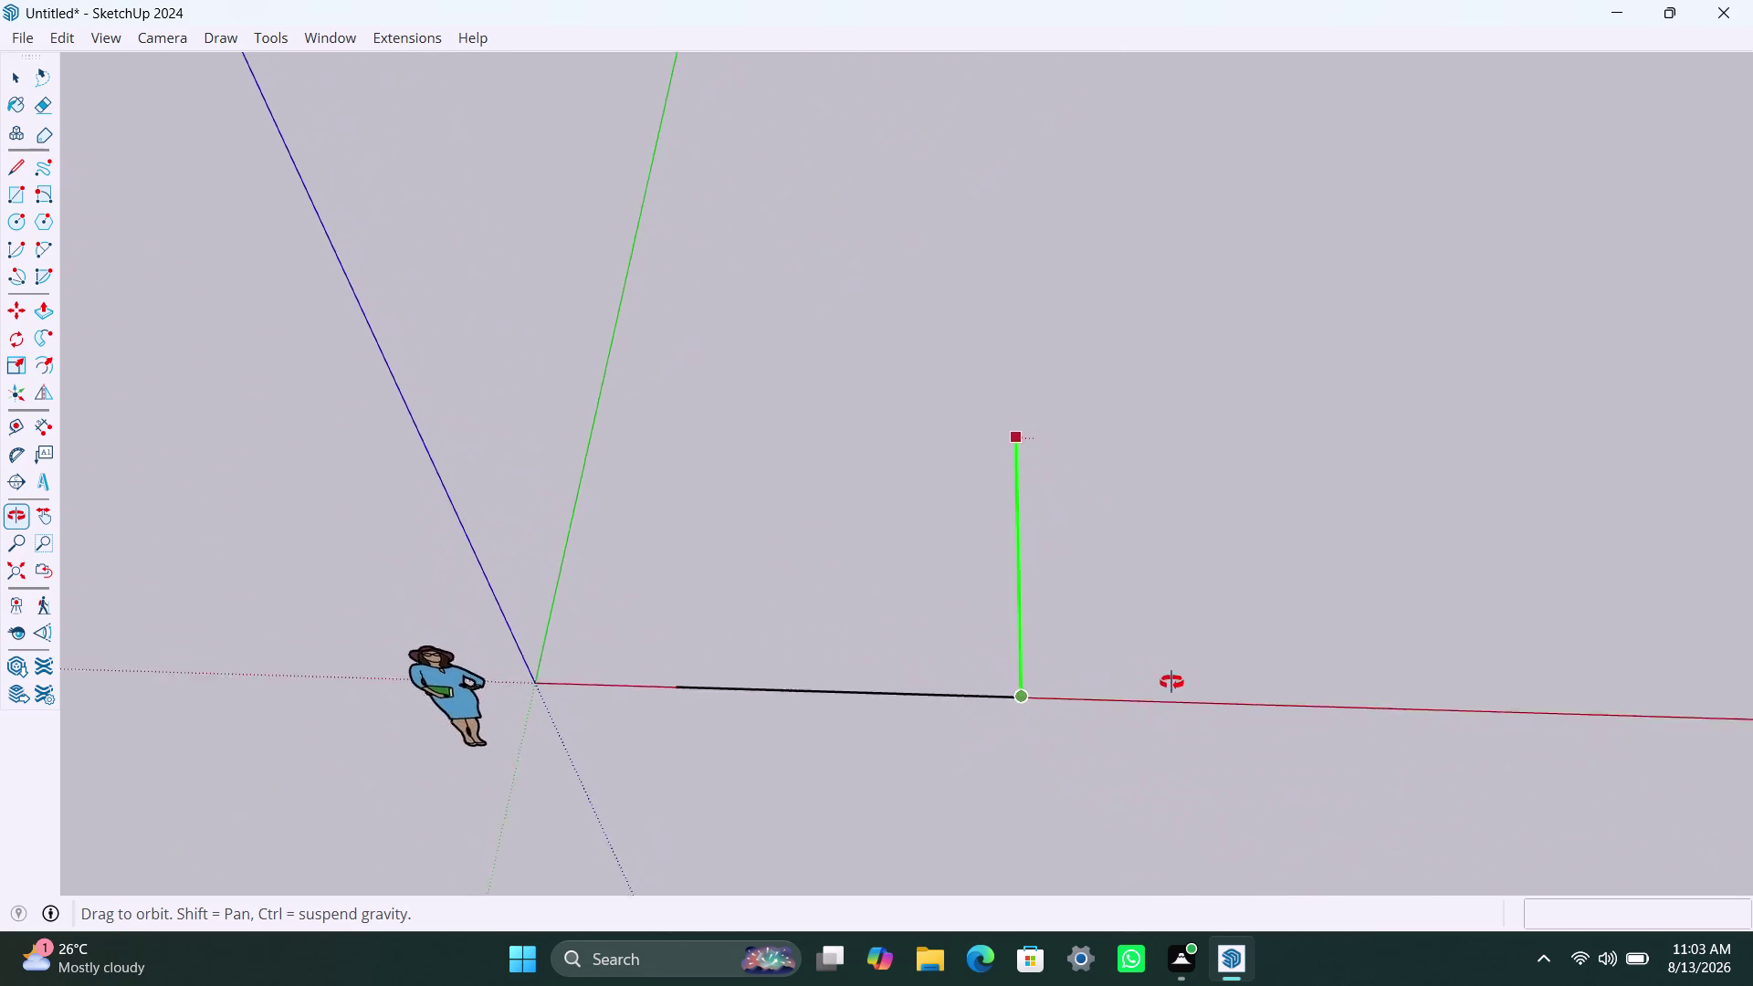
middle_drag(1162, 671, 1127, 810)
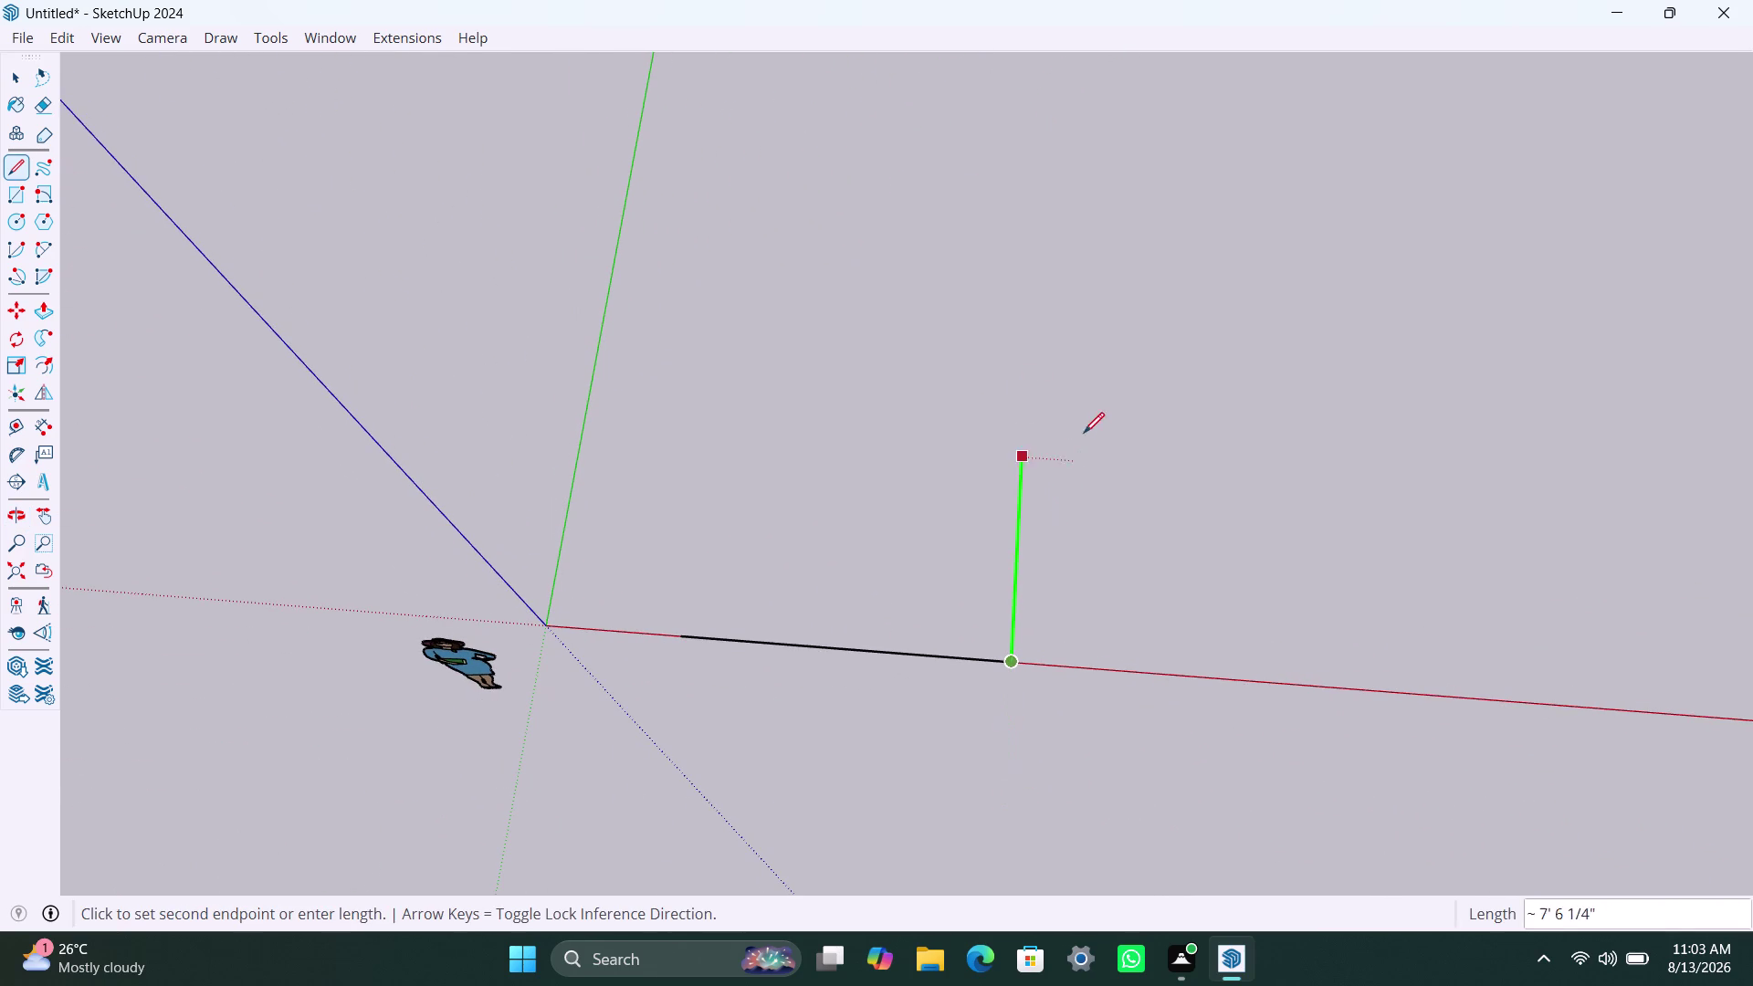
key(1)
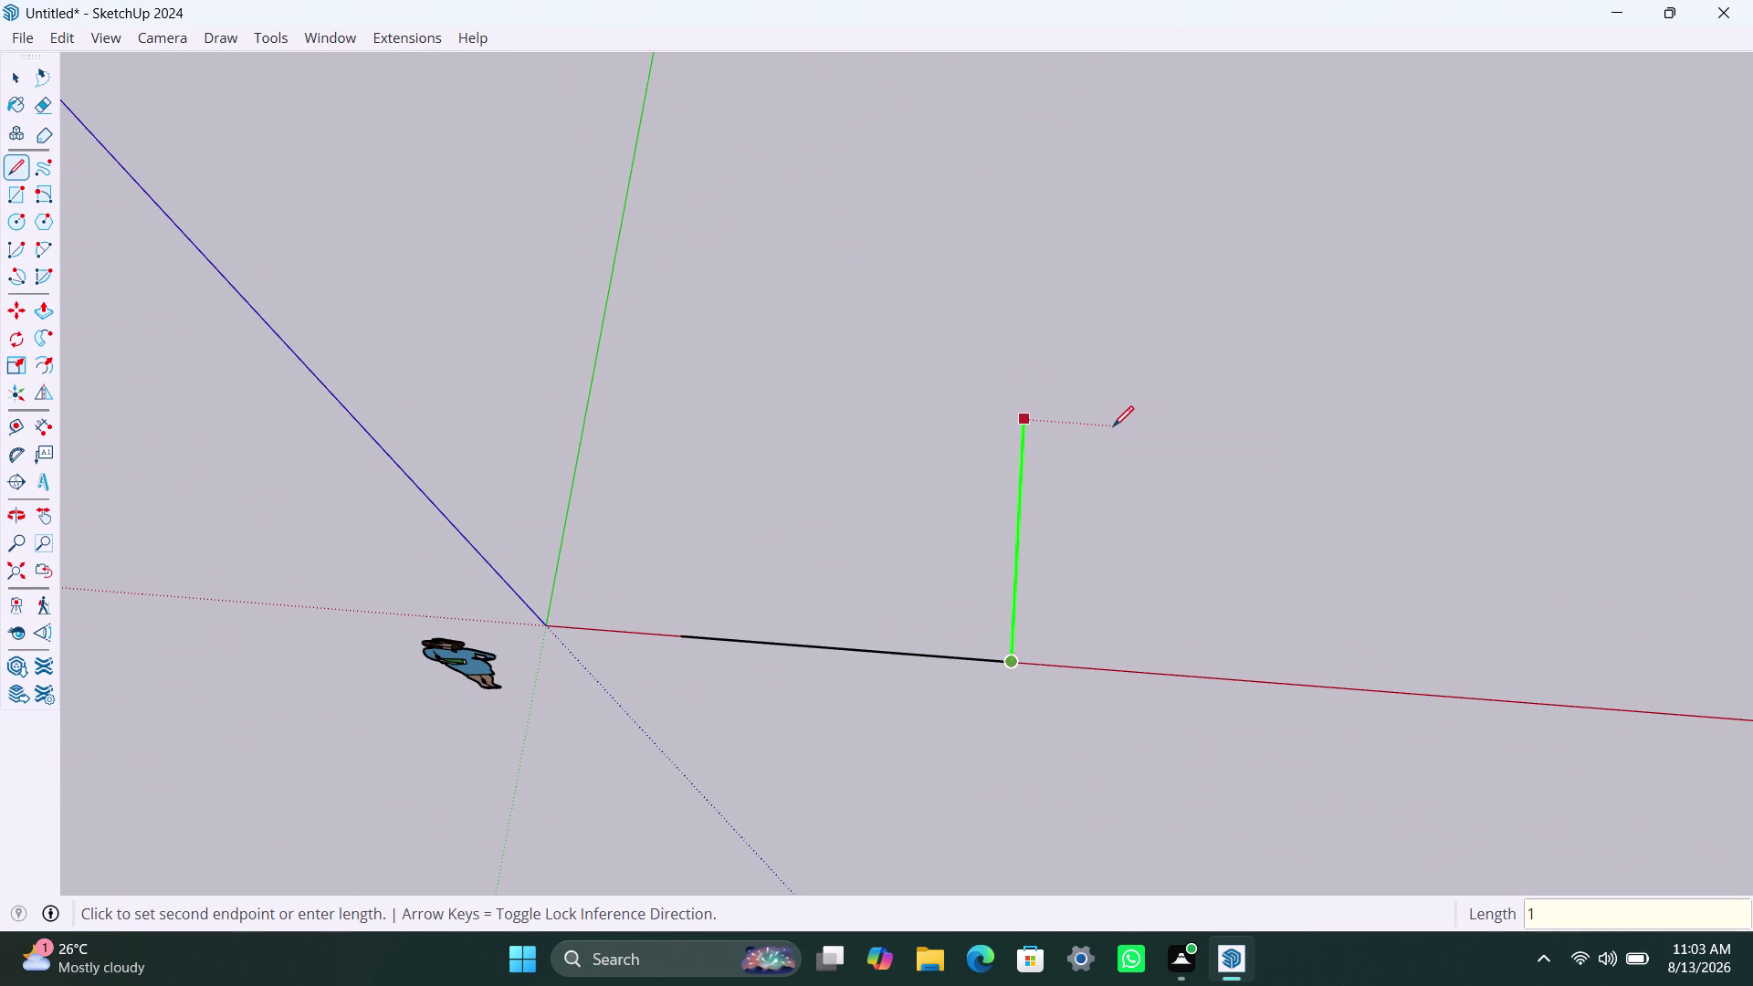
Set the green-axis edge length, revising it from 784mm to 820mm and finally 949mm.
text(784)
text(mm)
key(Return)
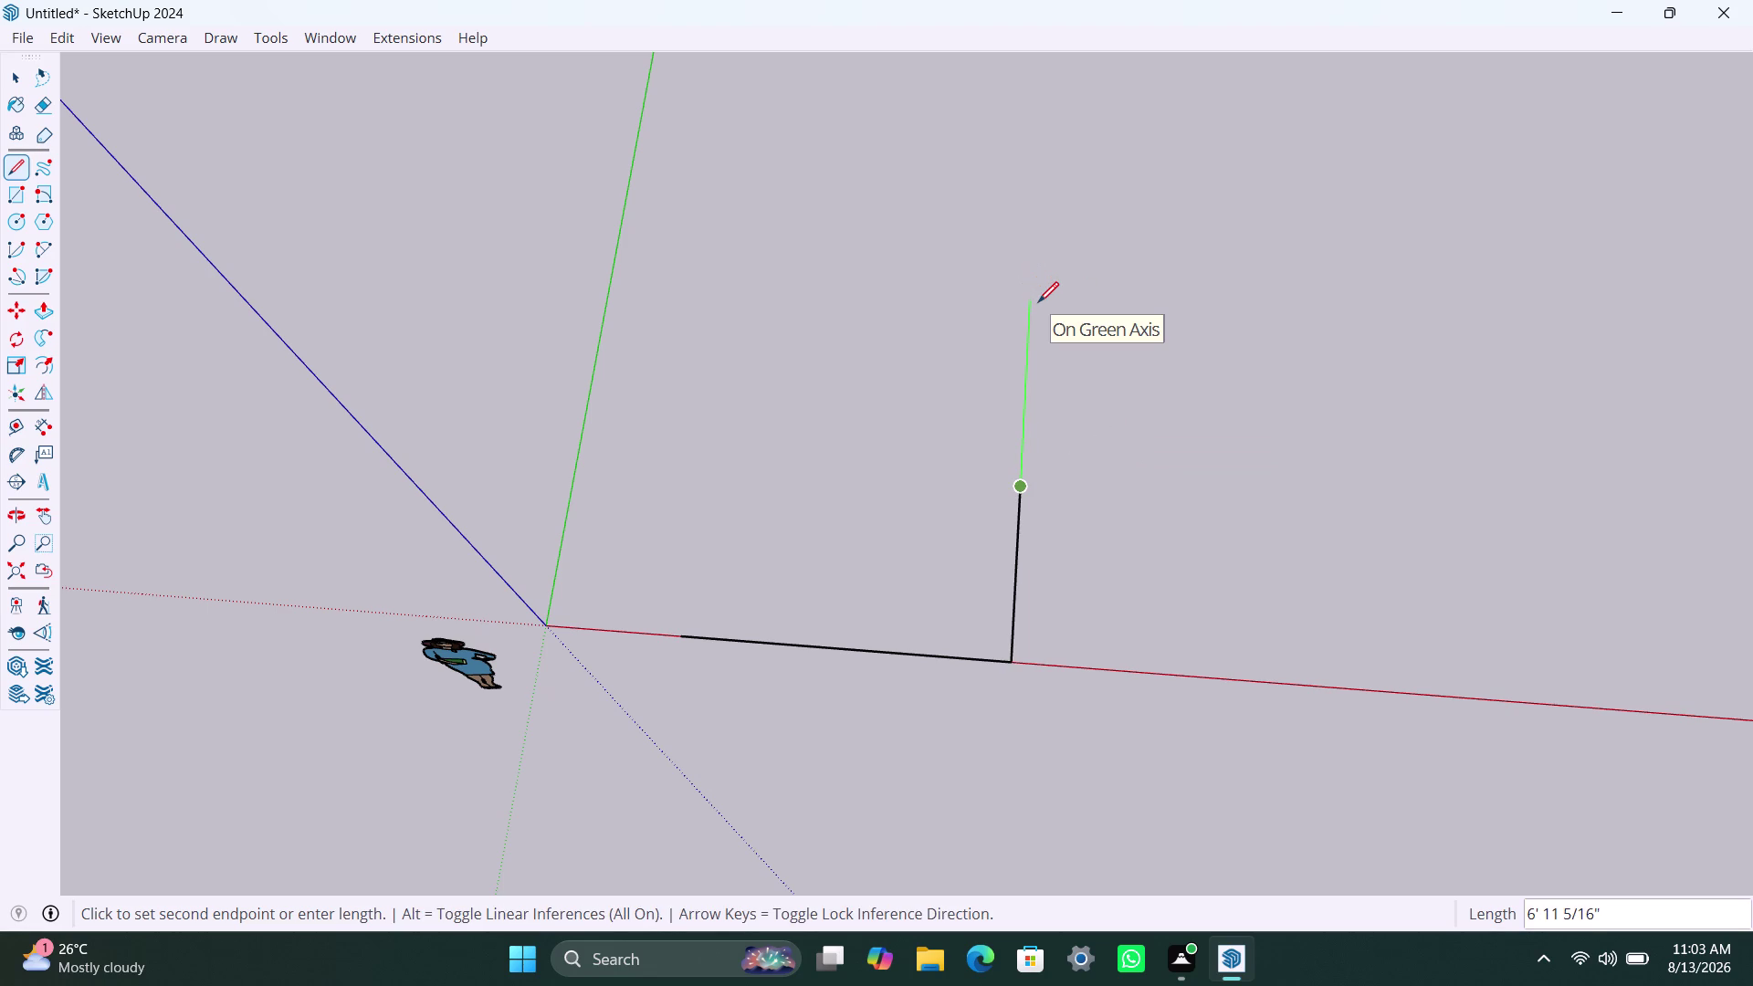
text(8)
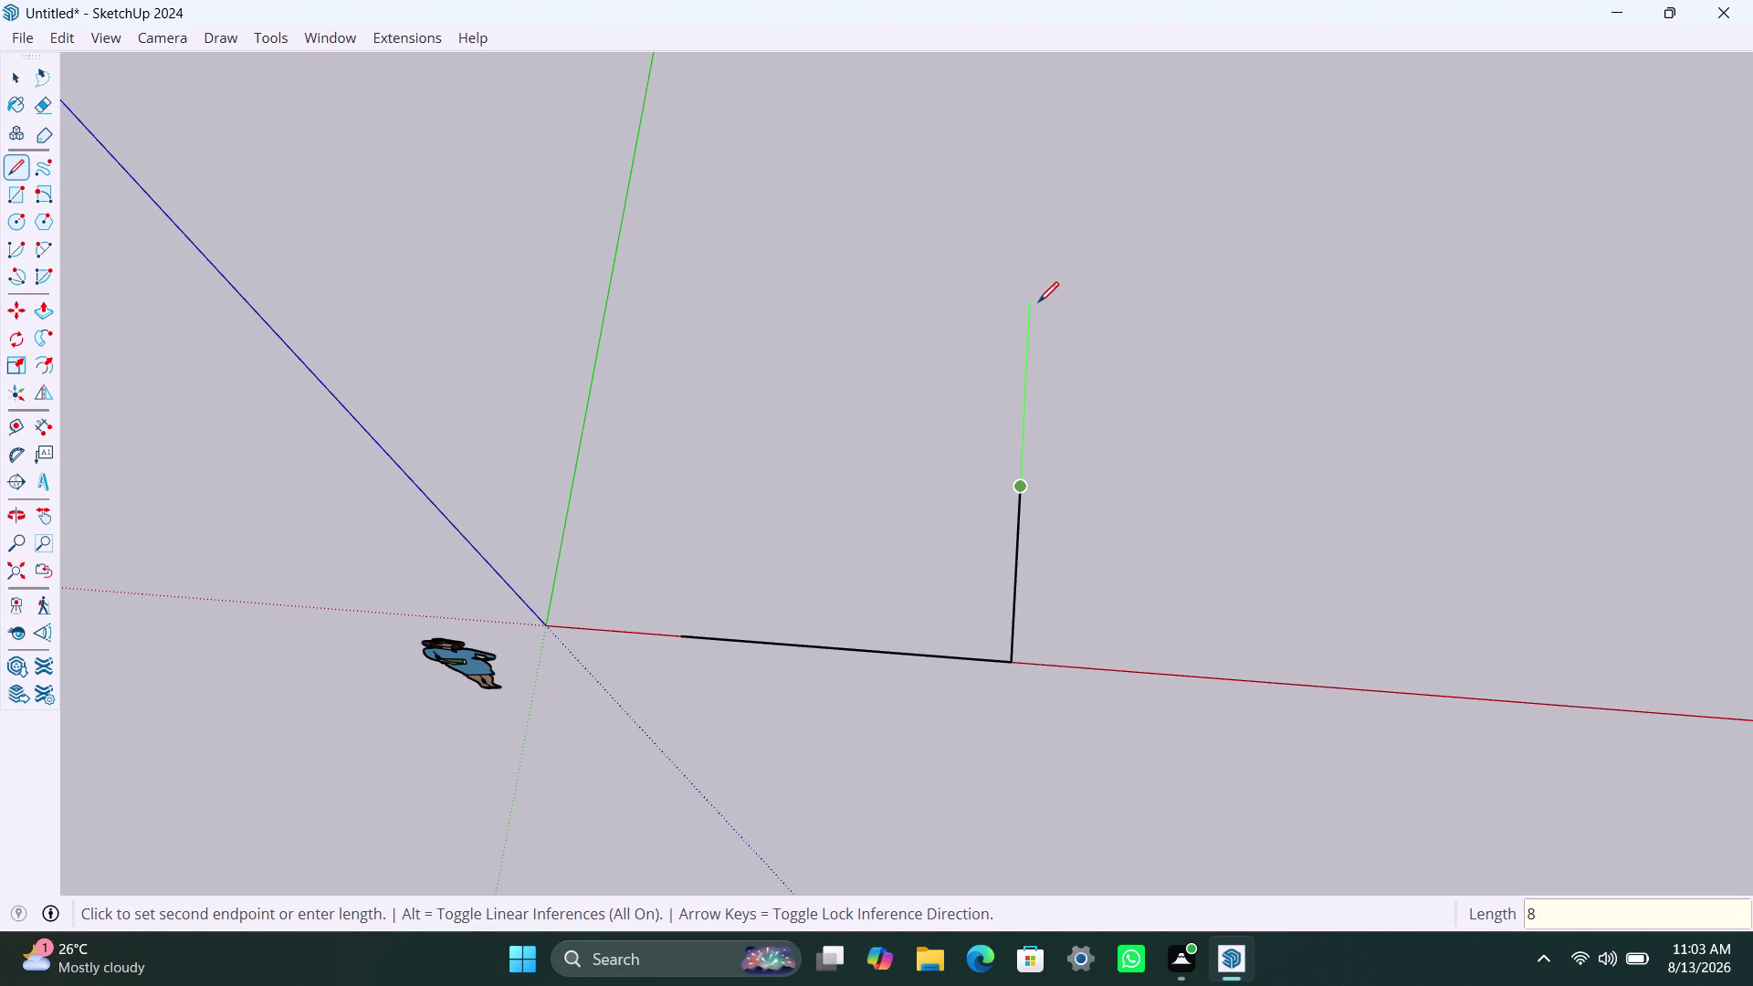
text(20)
text(mm)
key(Return)
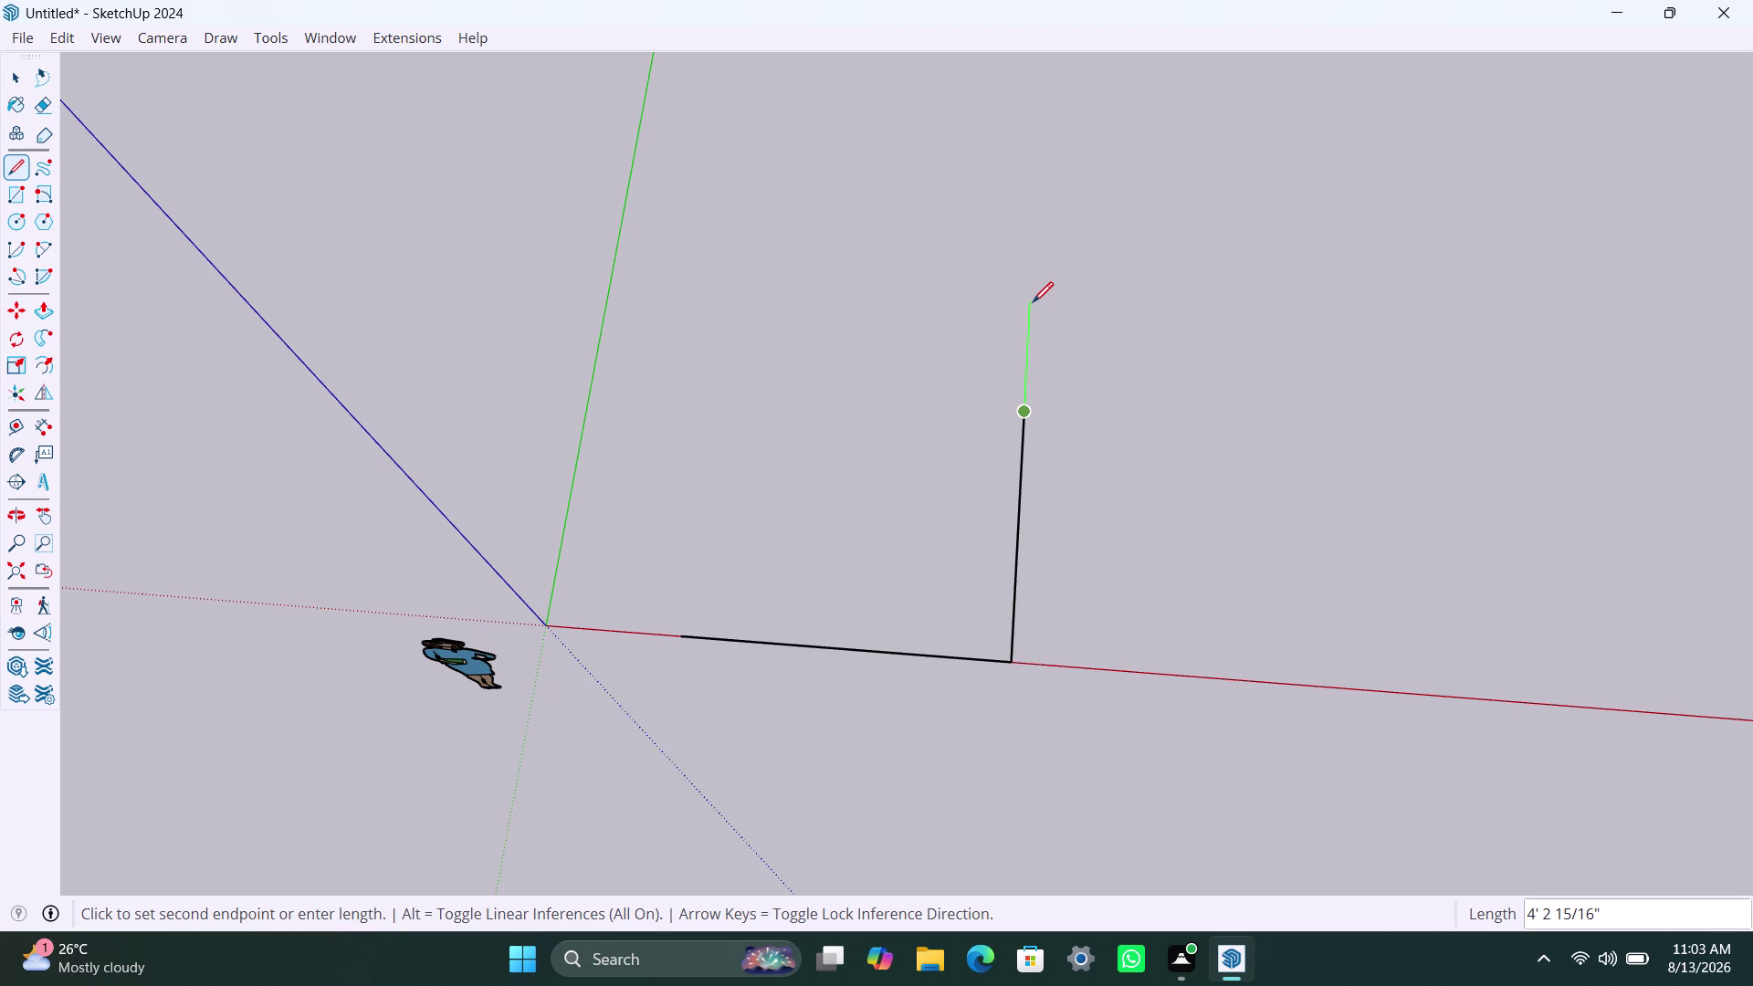
text(9)
text(49mm)
key(Return)
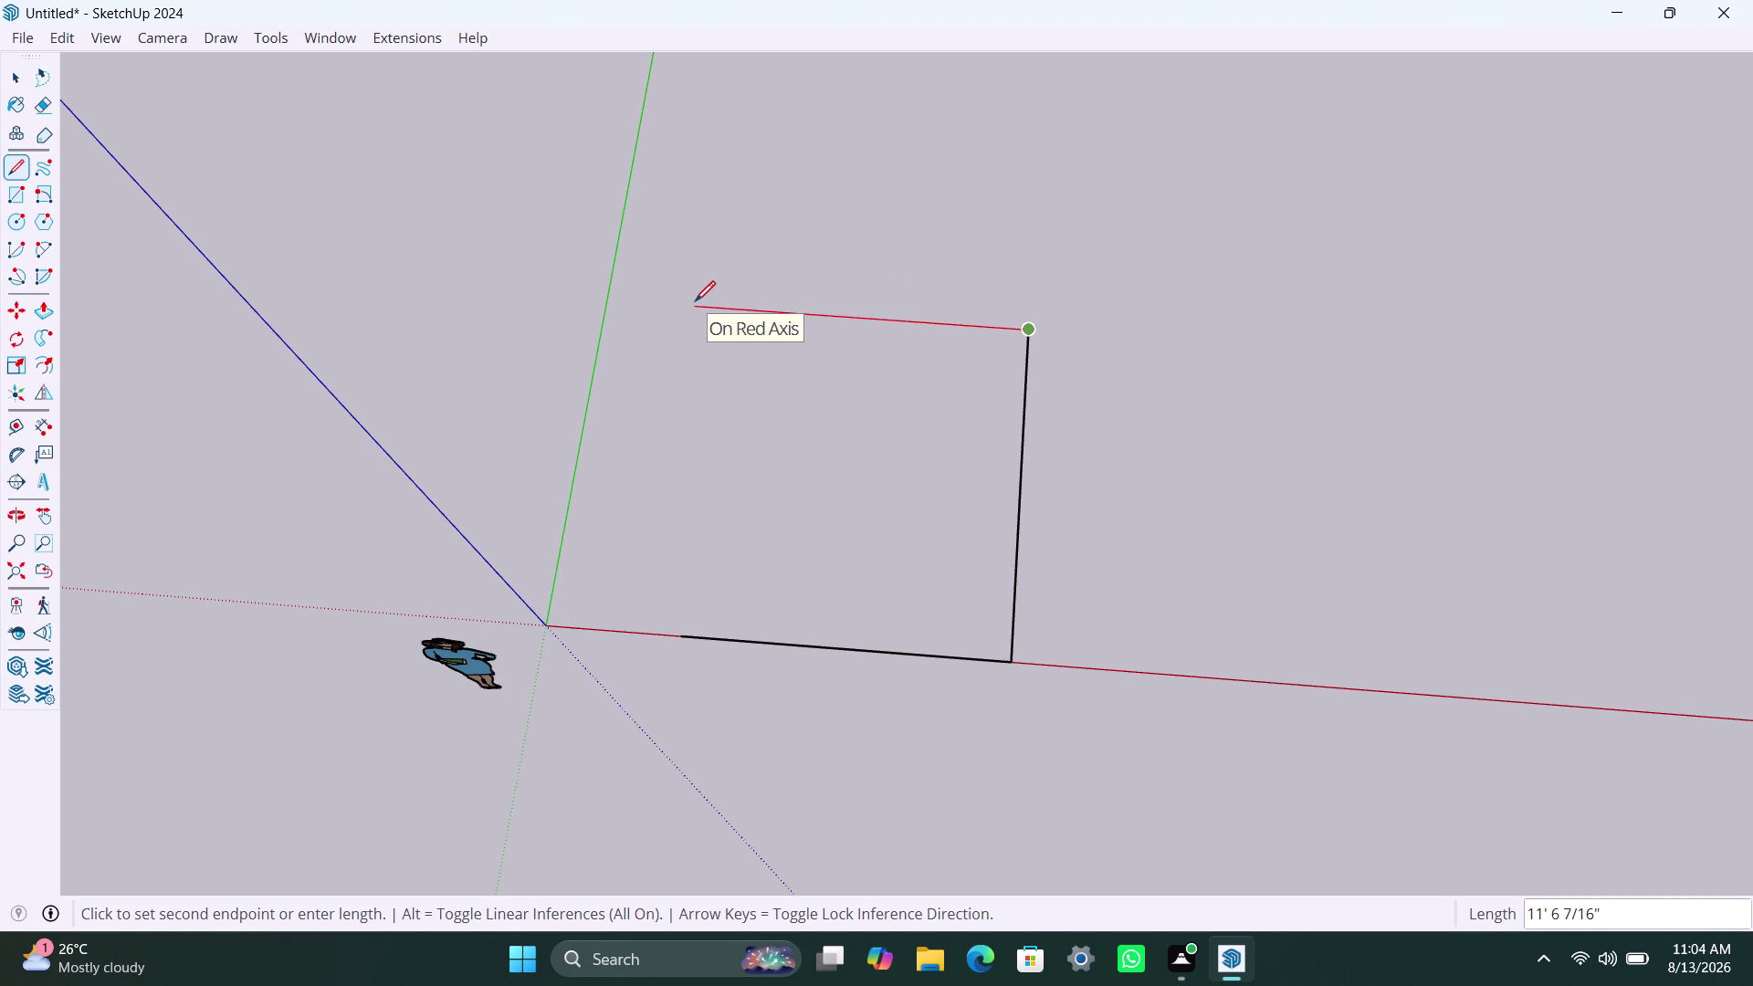
Draw a 3148mm edge back along the red axis and close the outline at its start.
text(3148)
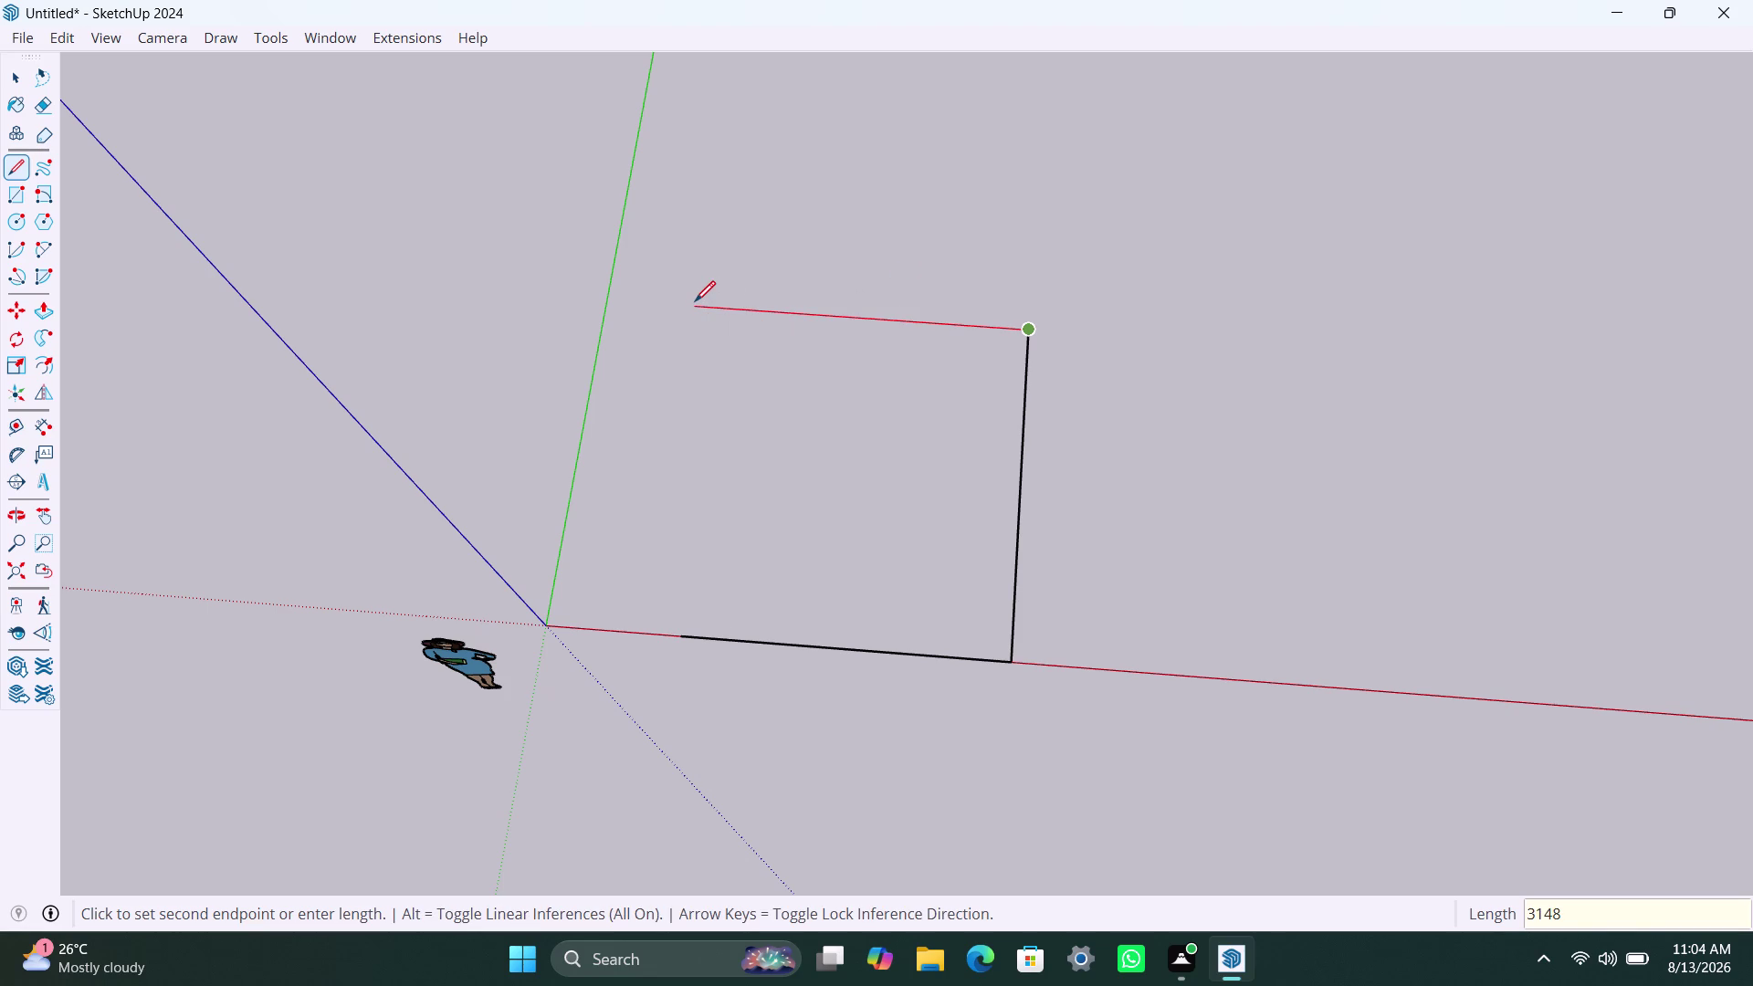
text(mm)
key(Return)
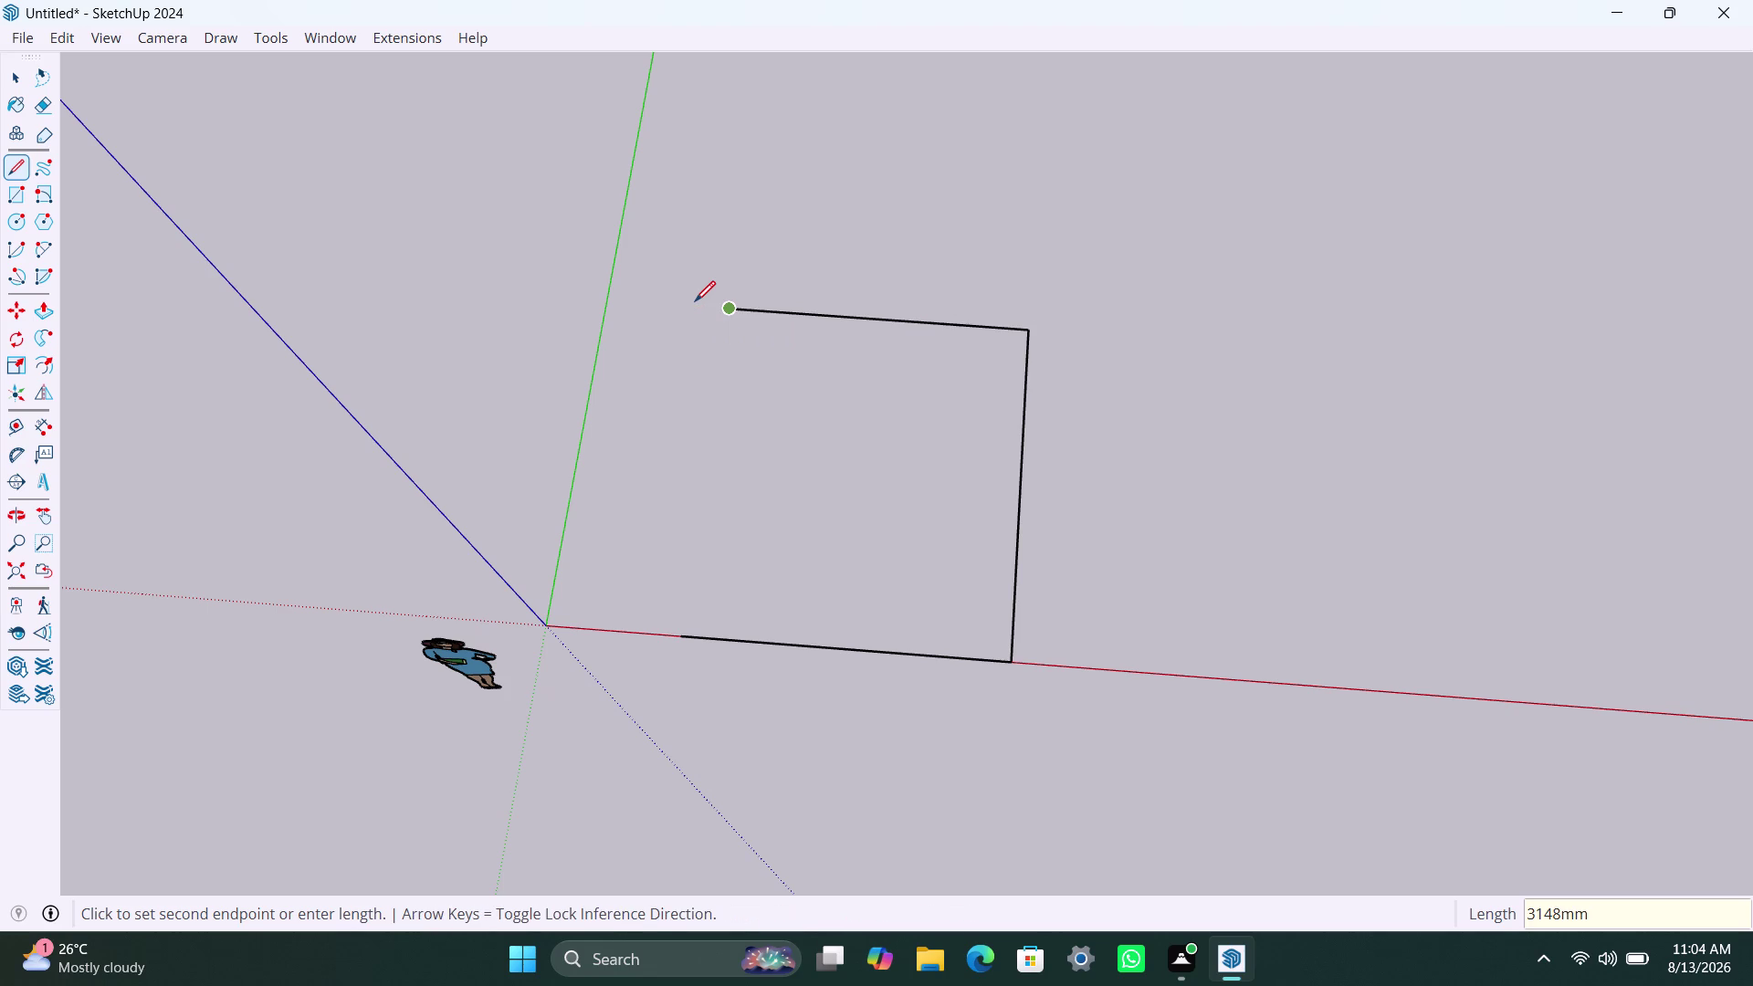
click(682, 636)
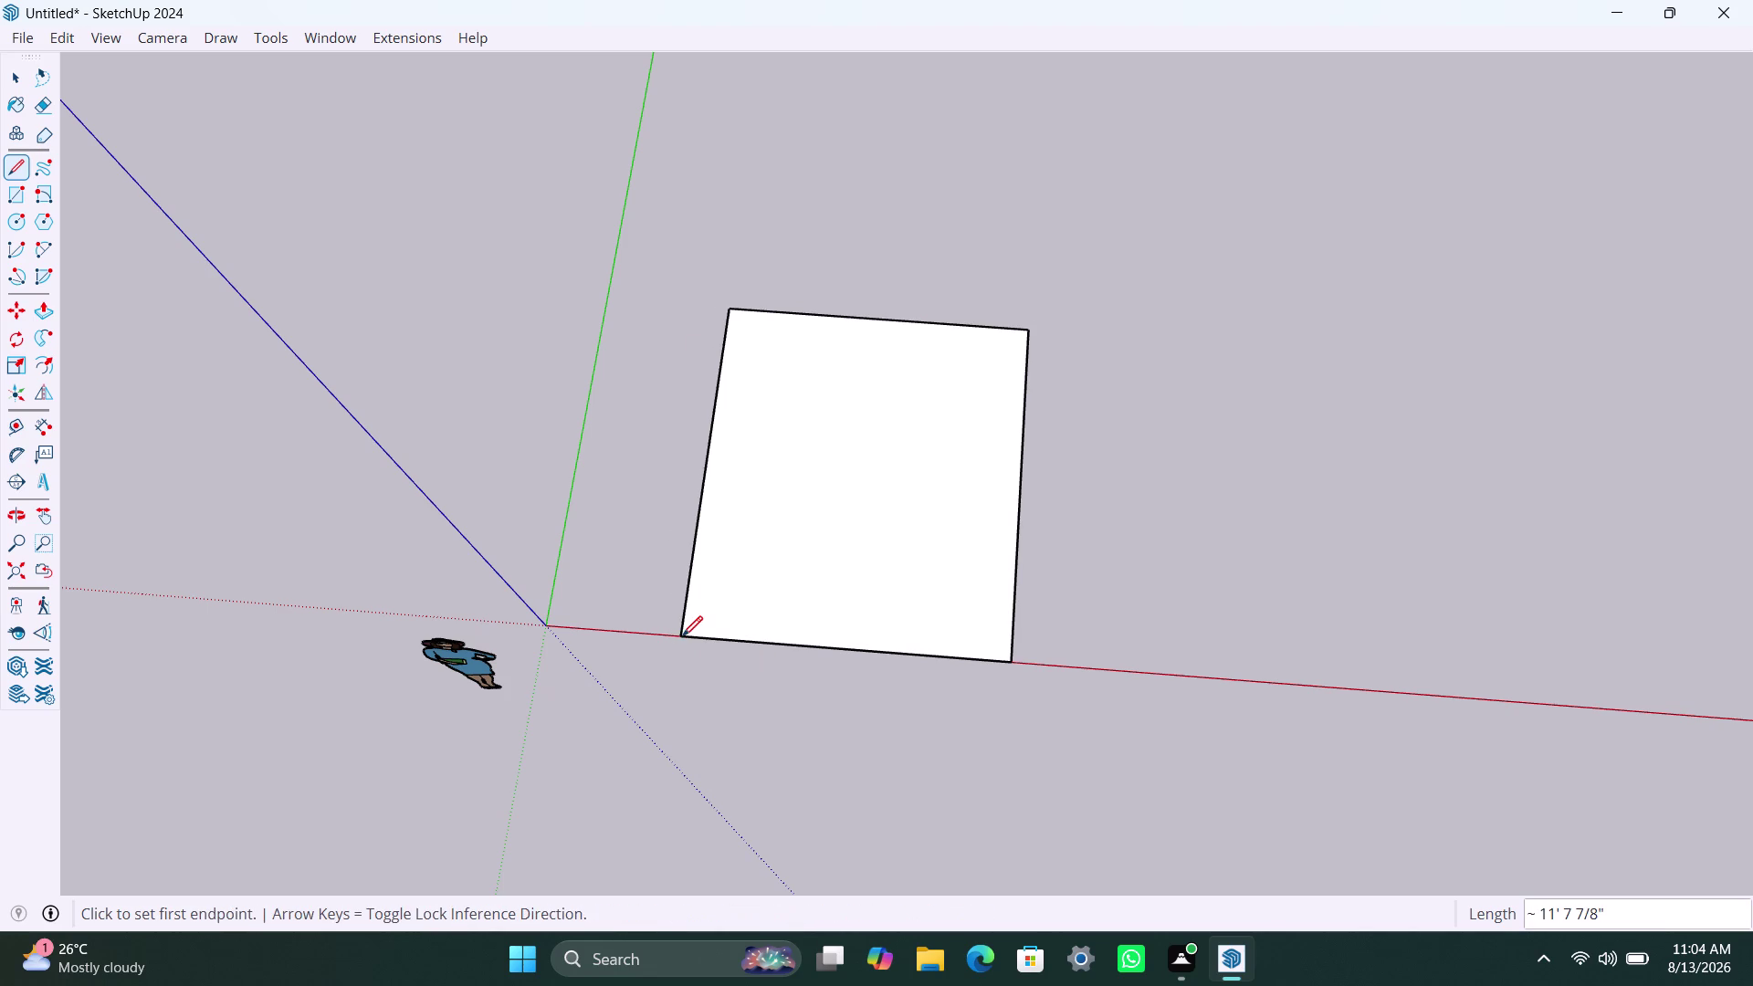
Exit the Line tool, switch to Select, then select and deselect the rectangle's left edge.
key(Escape)
key(Escape)
key(Escape)
key(Escape)
key(space)
click(709, 440)
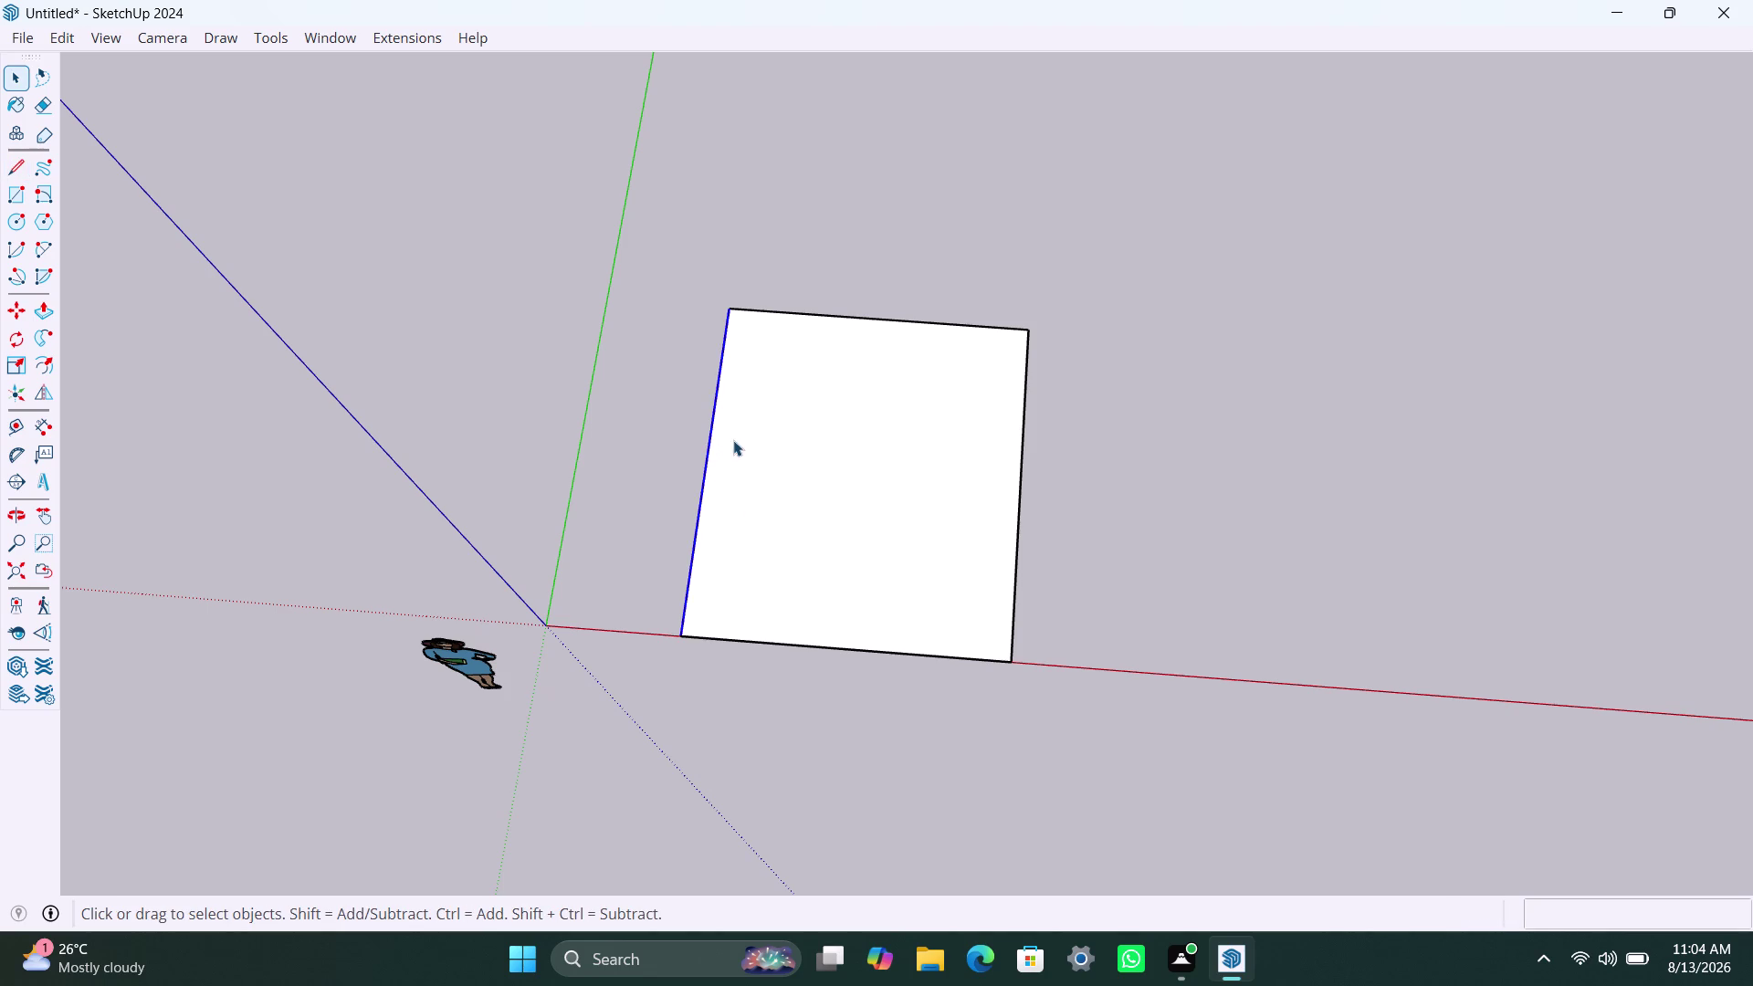
click(791, 308)
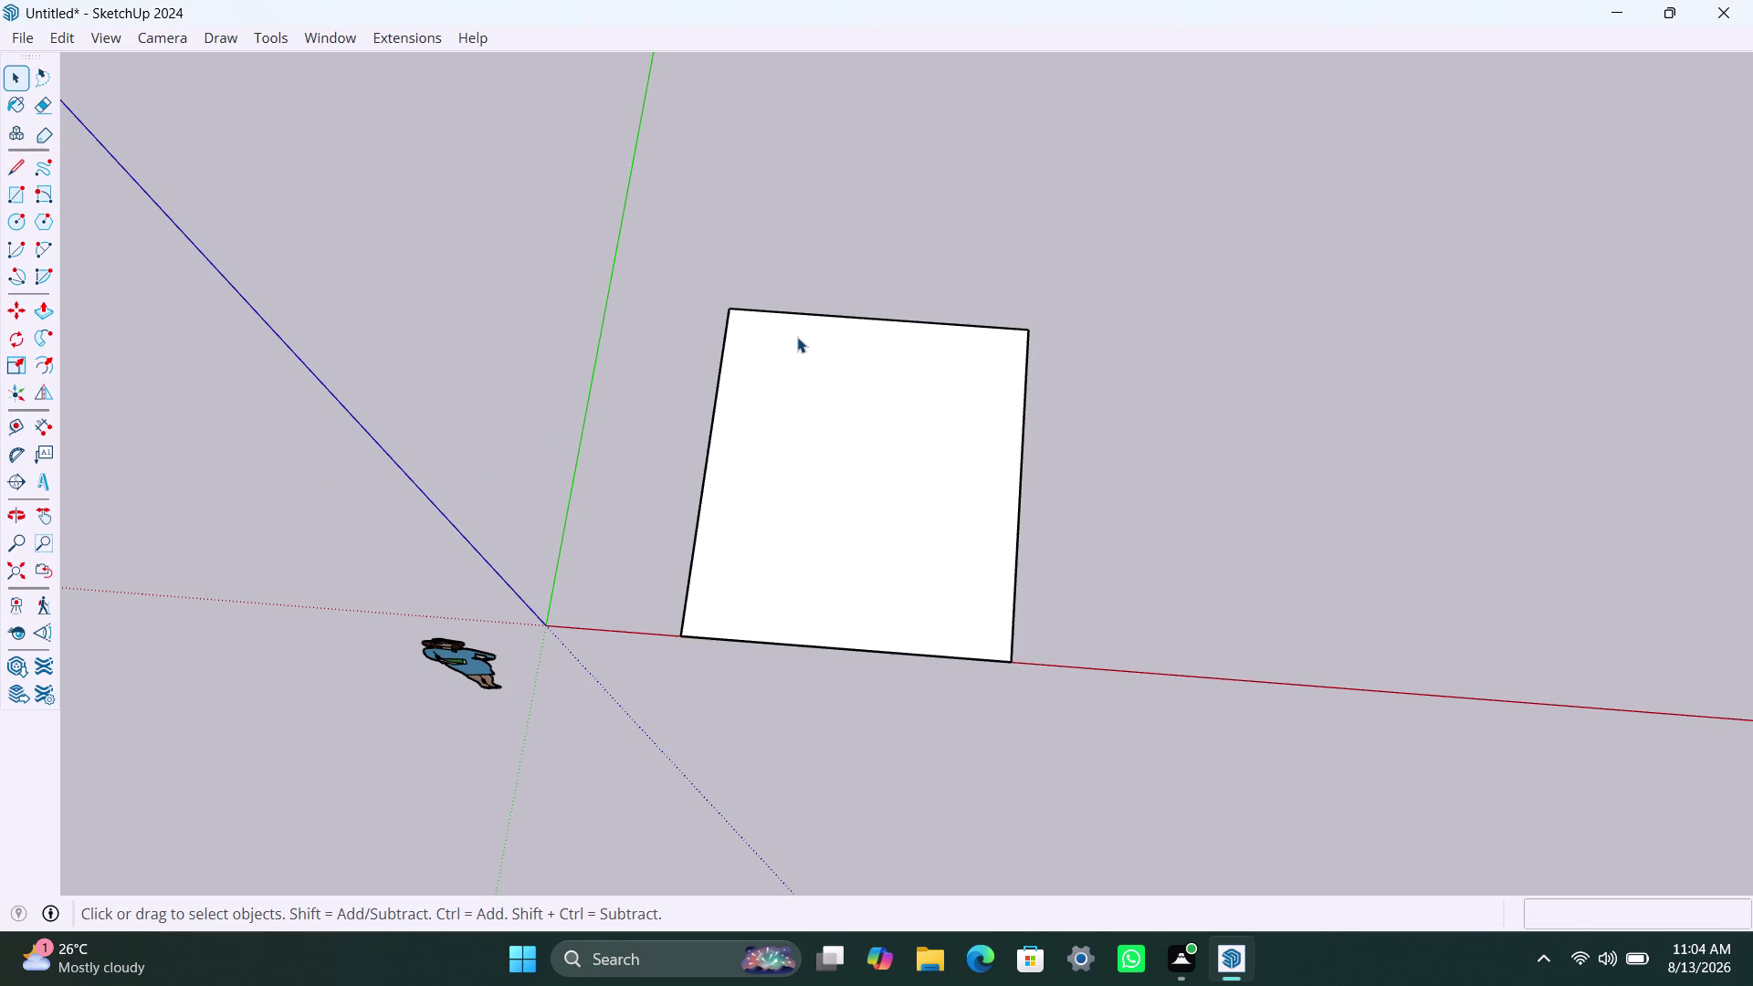
key(k)
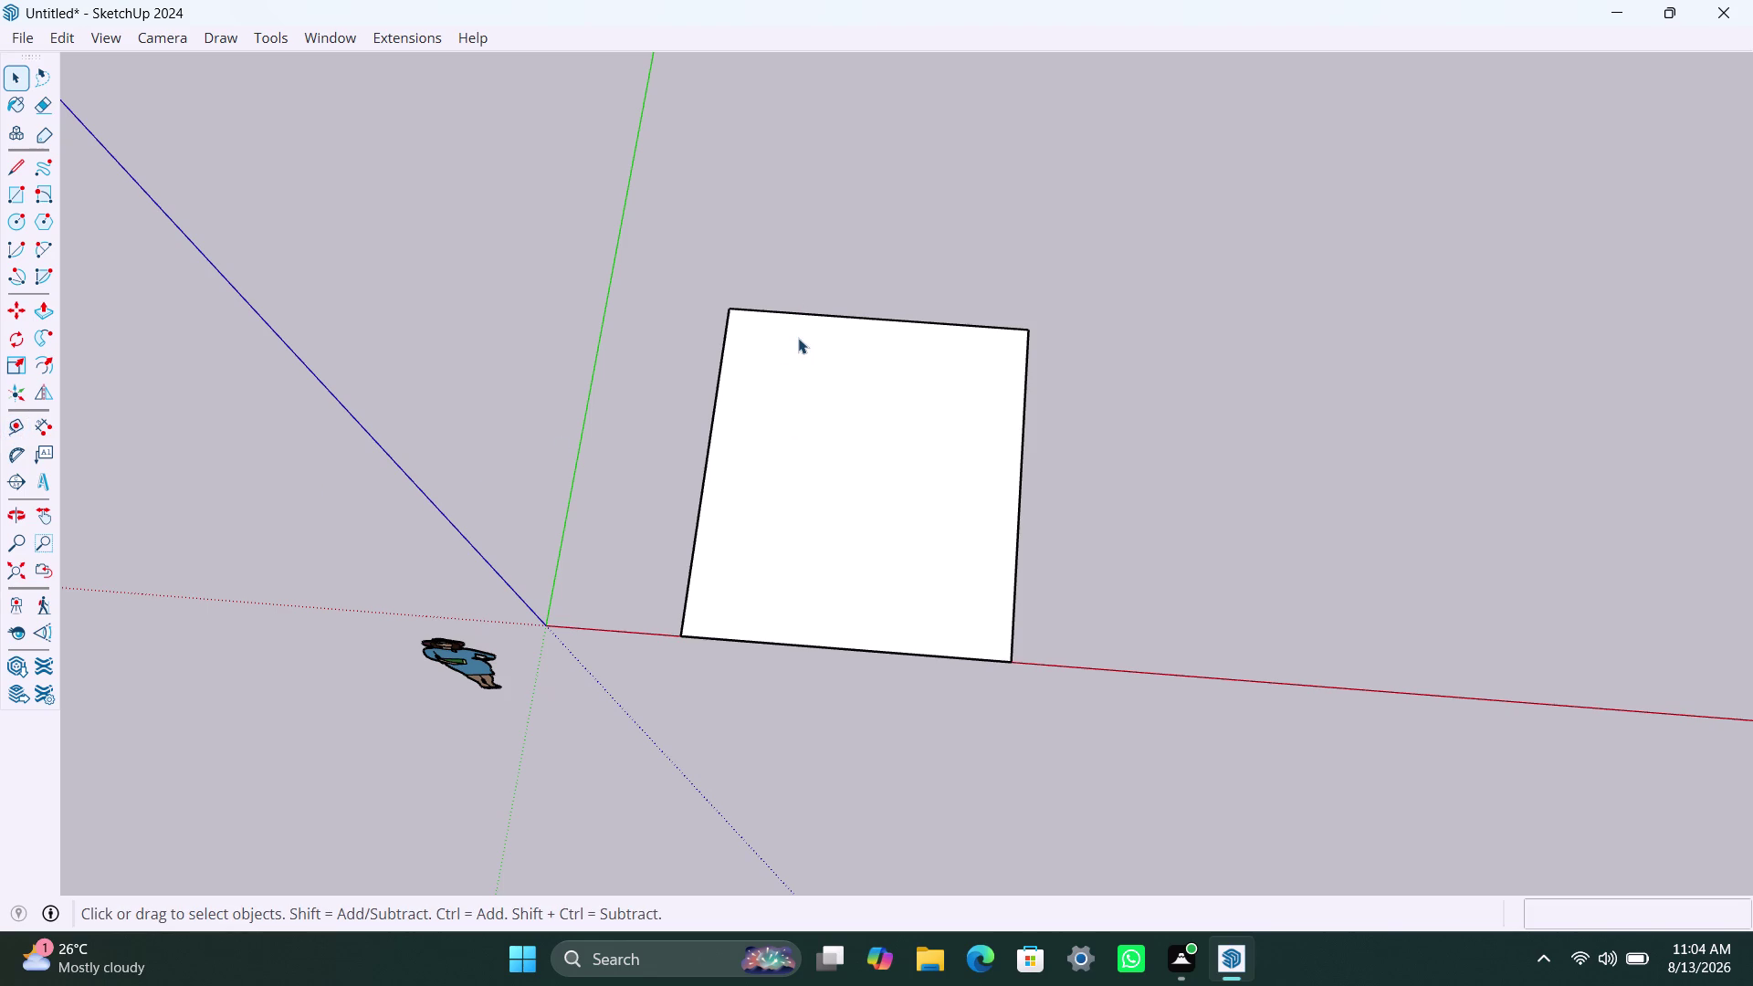
Box-select the whole rectangle with its edges and choose an option from its context menu.
click(798, 338)
drag(649, 257, 1093, 691)
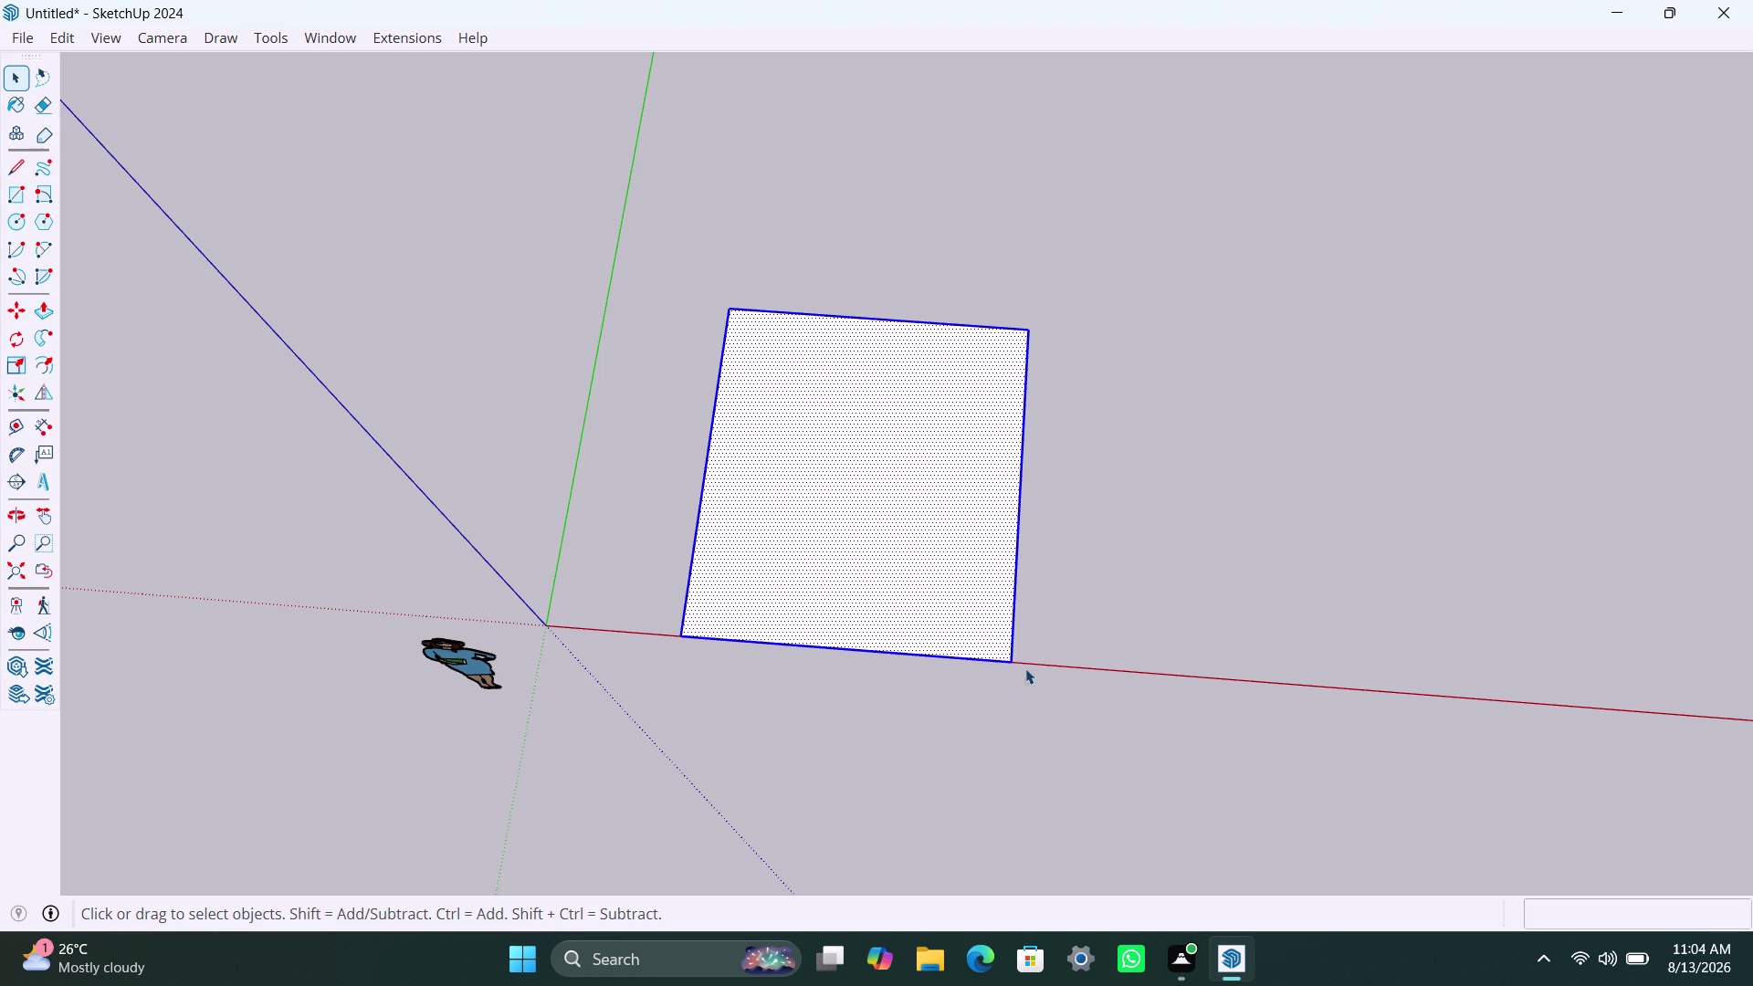
right_click(1101, 543)
click(1187, 617)
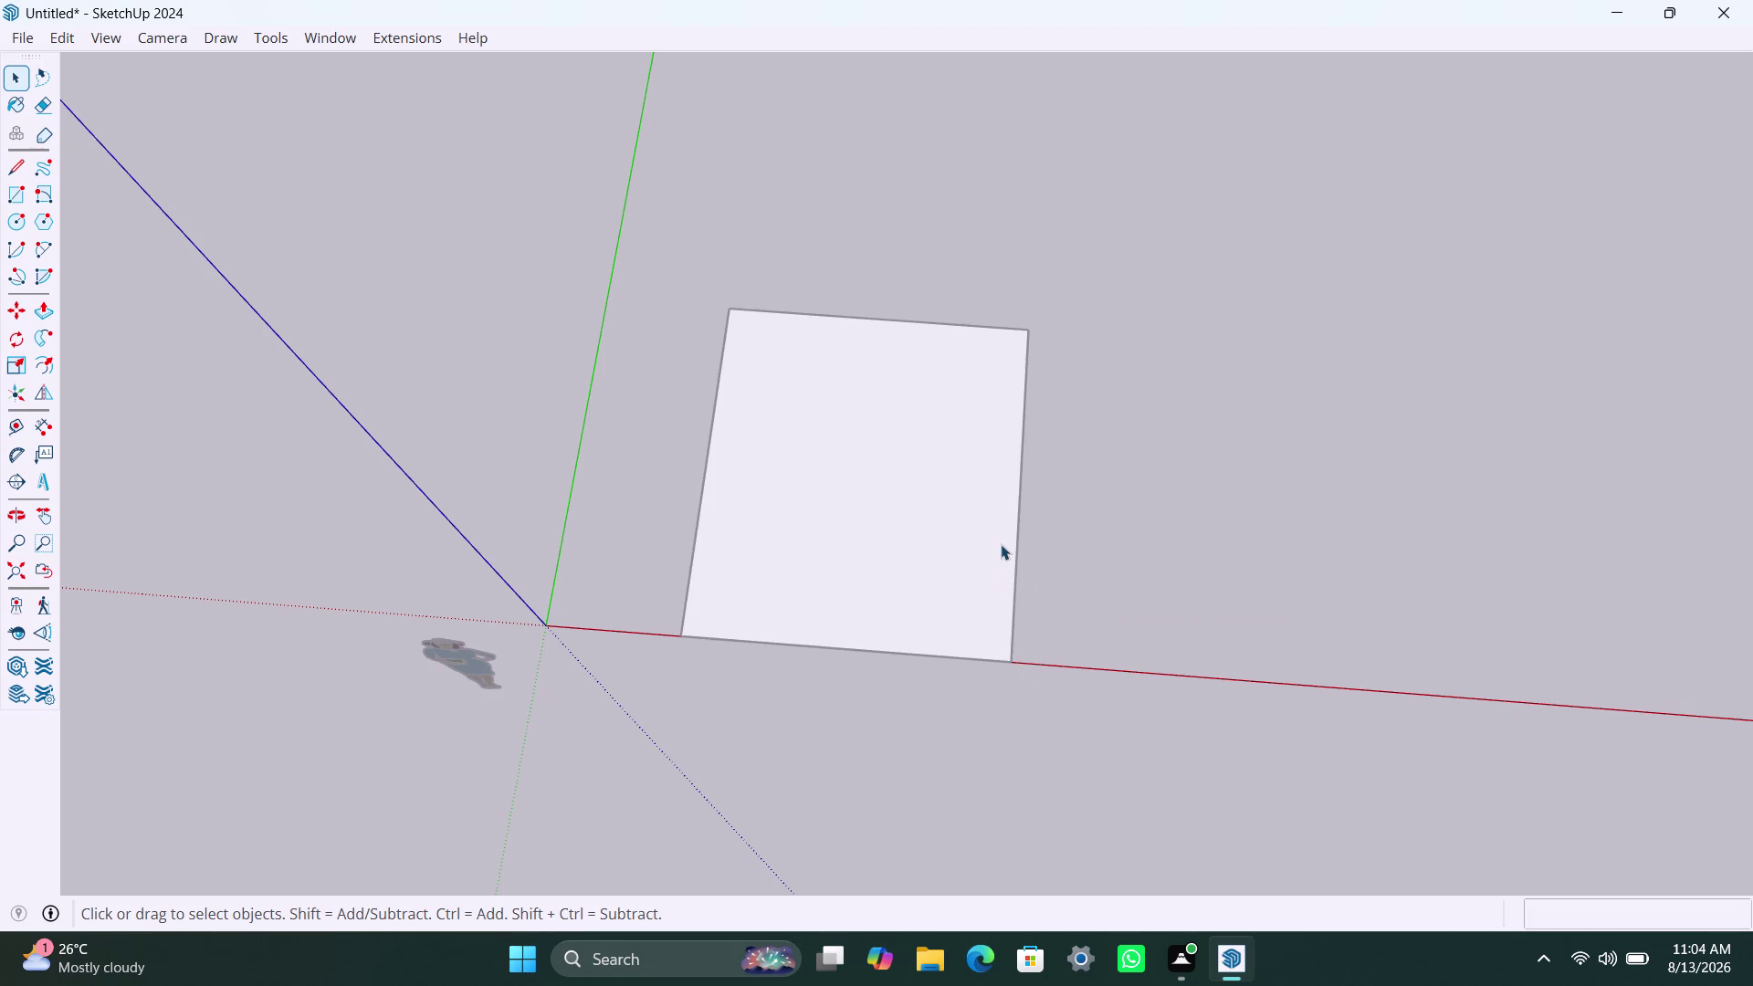
Clear the selection and double-click the face to select it with its edges.
click(1001, 544)
double_click(932, 542)
key(k)
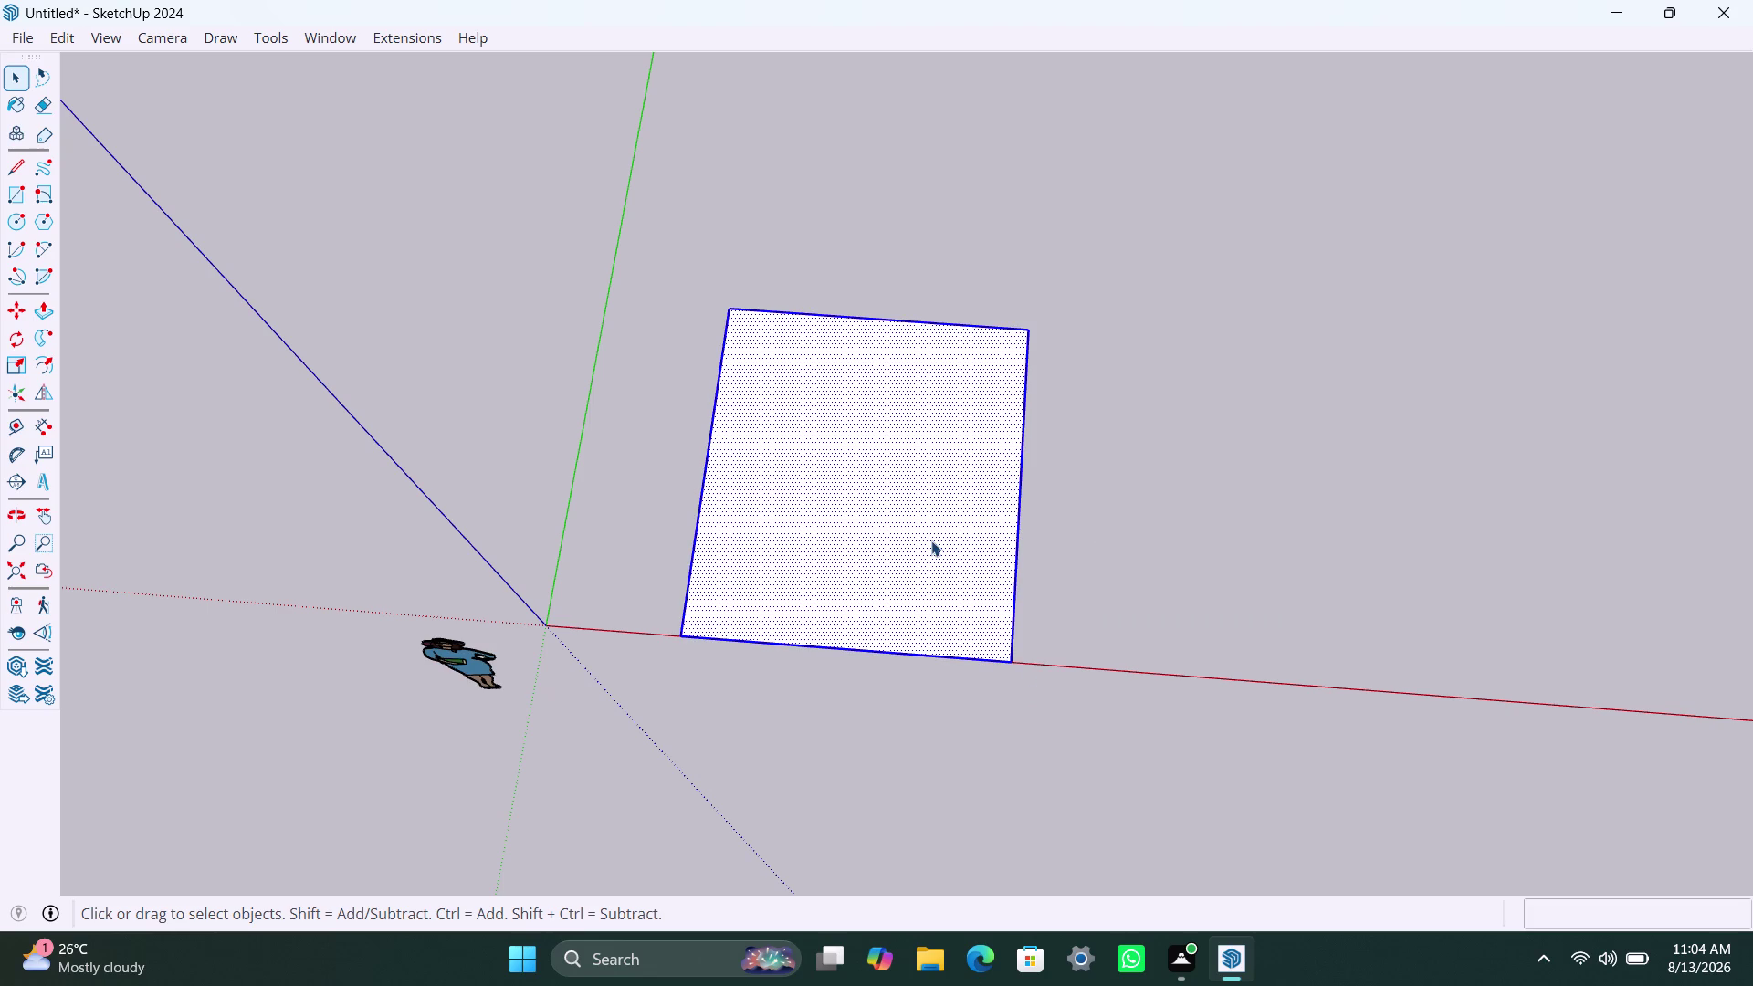
text(kkk)
click(763, 318)
text(ko)
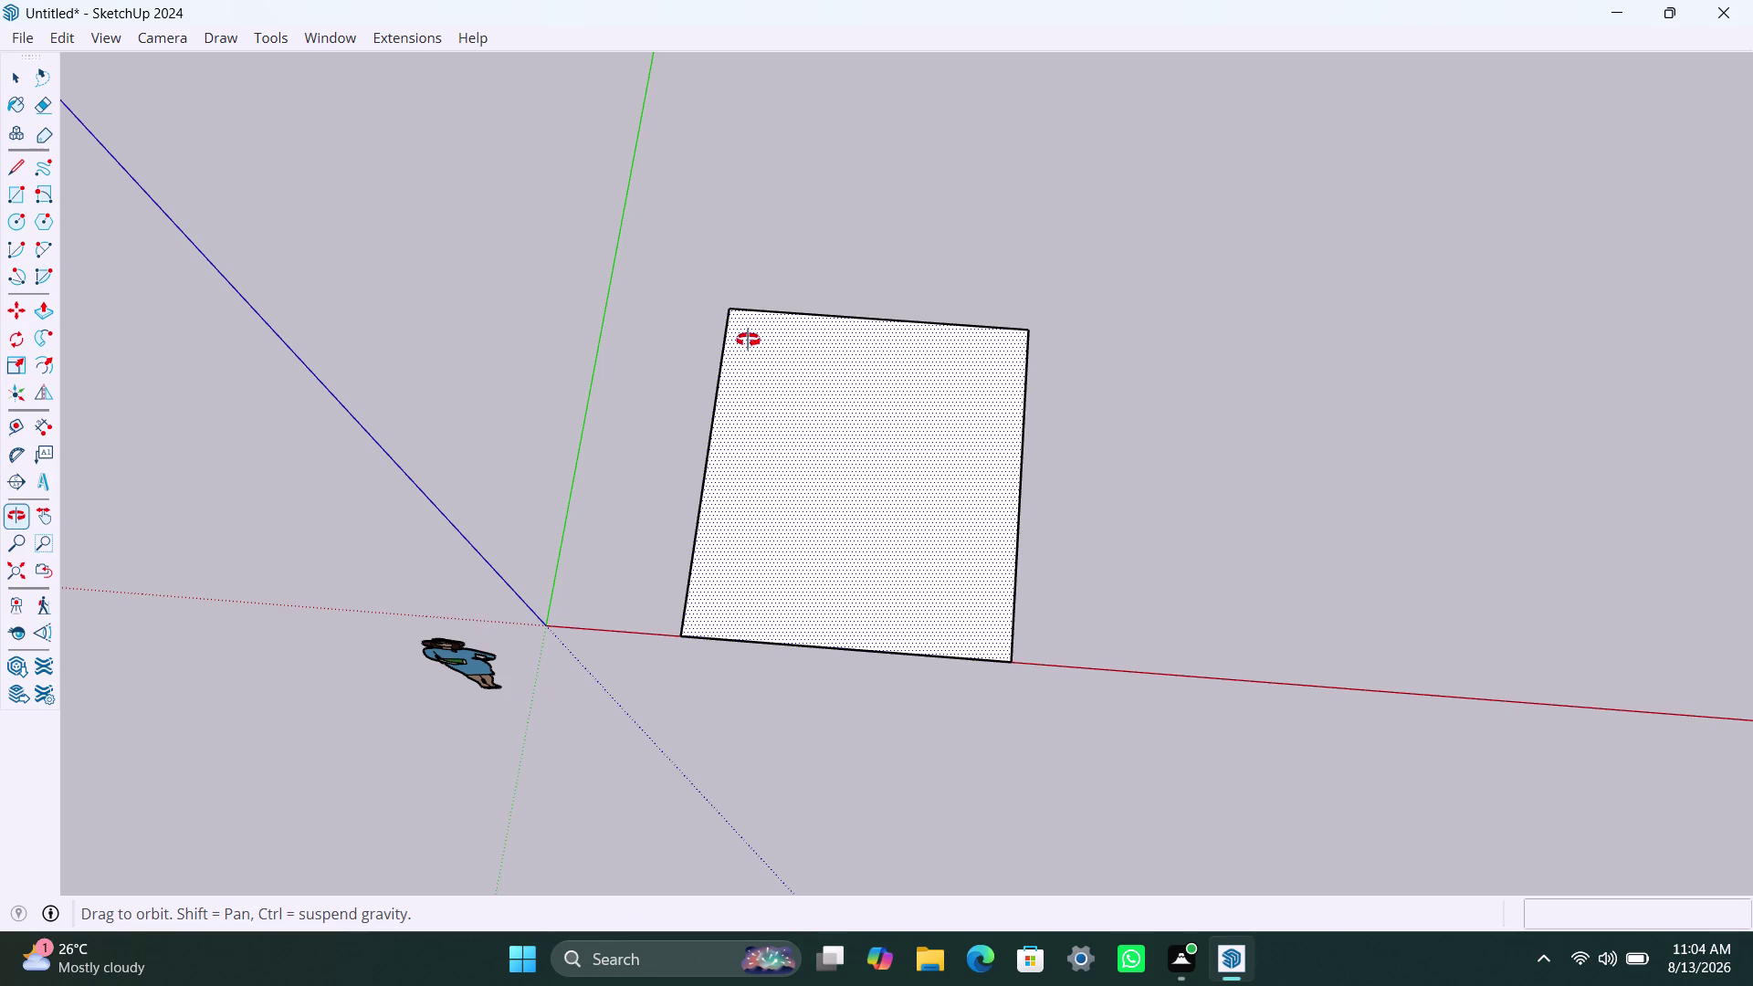
key(BackSpace)
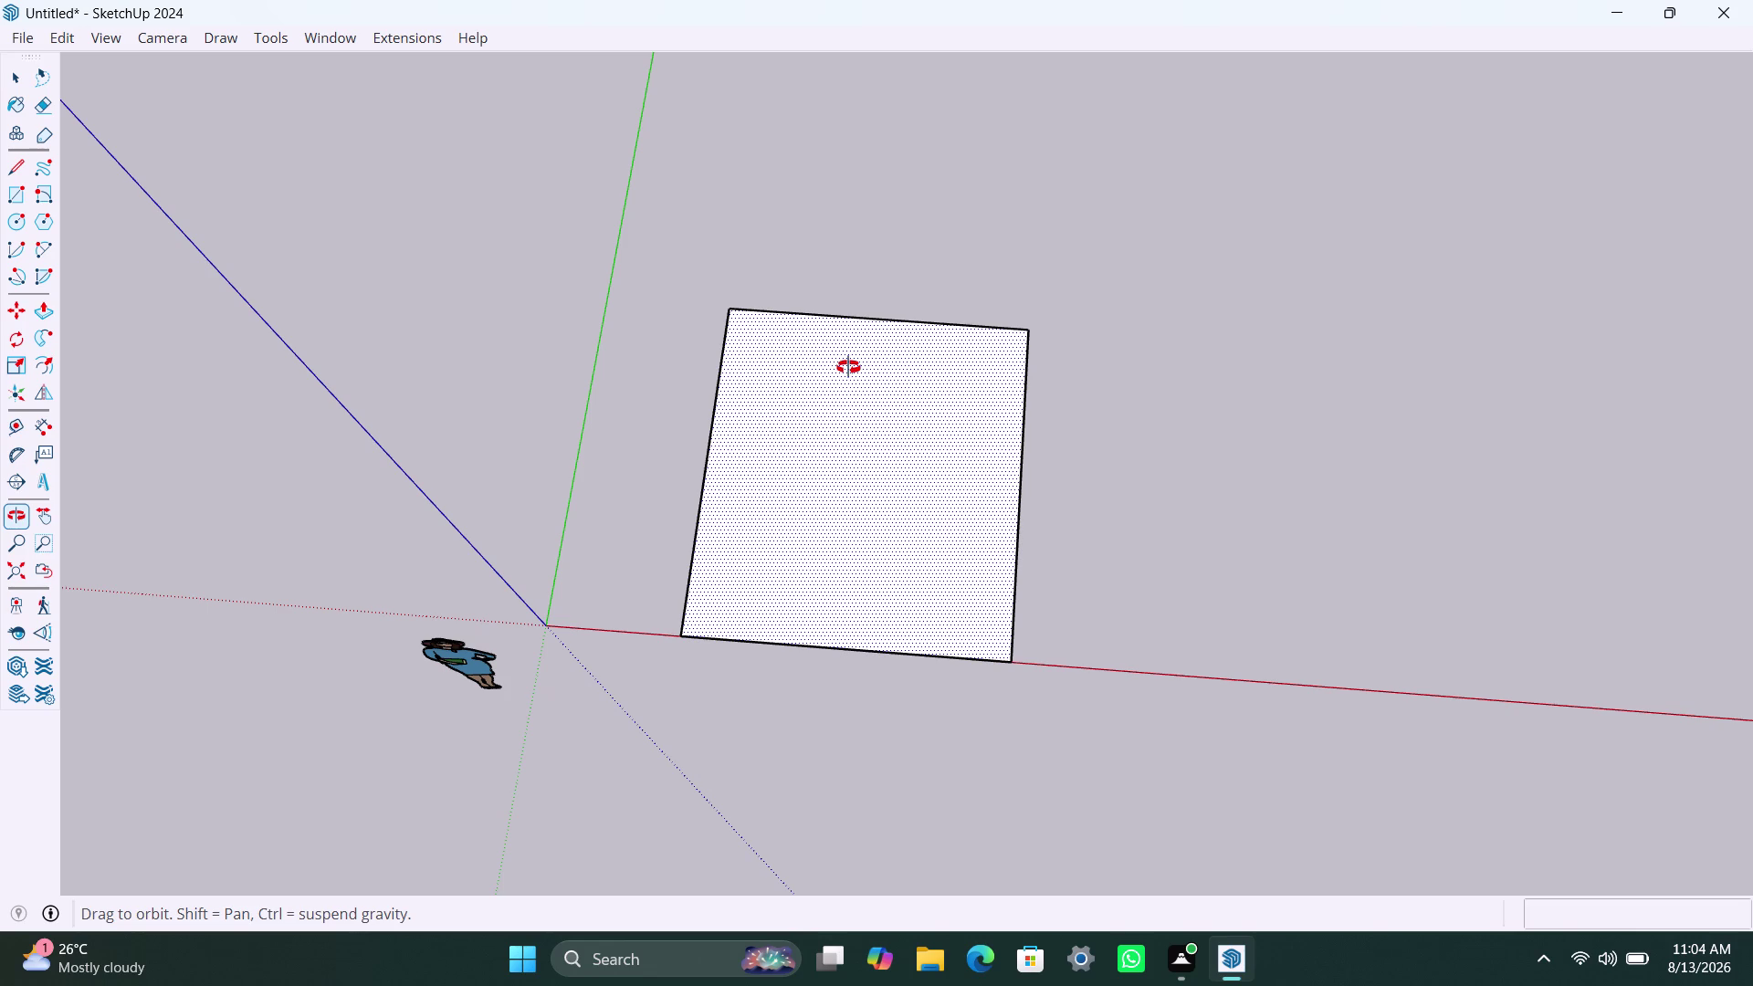